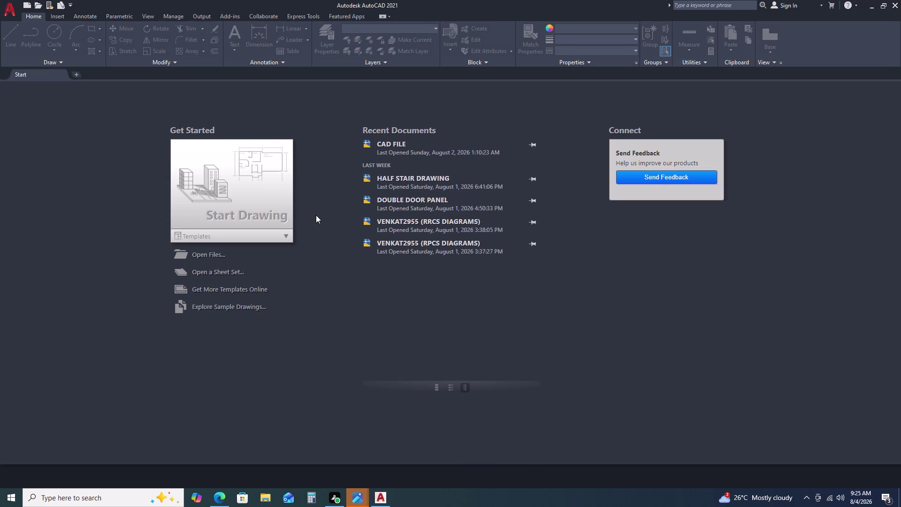
Open a new blank Drawing1 from Start Drawing on the Start tab.
double_click(186, 154)
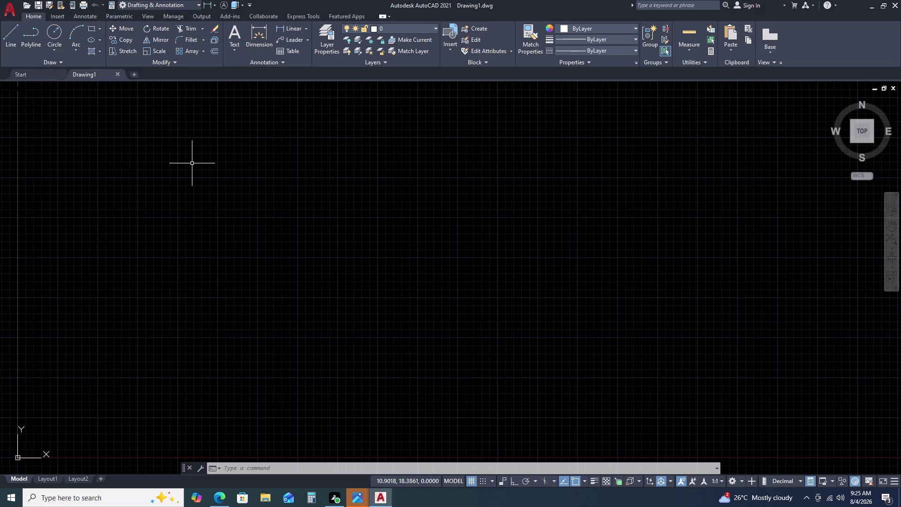
scroll(down, 3)
middle_drag(330, 154, 169, 258)
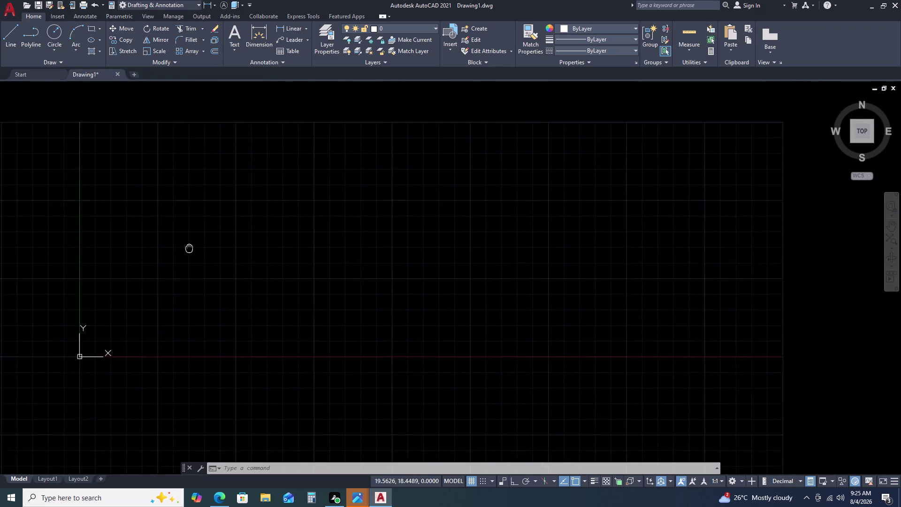
middle_drag(170, 257, 164, 260)
middle_drag(320, 198, 274, 231)
middle_click(269, 247)
scroll(down, 3)
middle_drag(258, 222, 263, 257)
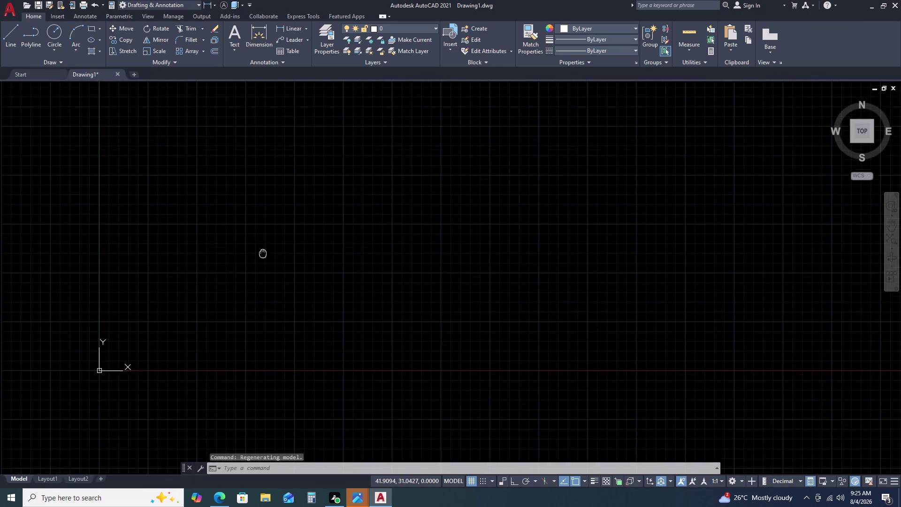
middle_drag(263, 258, 226, 292)
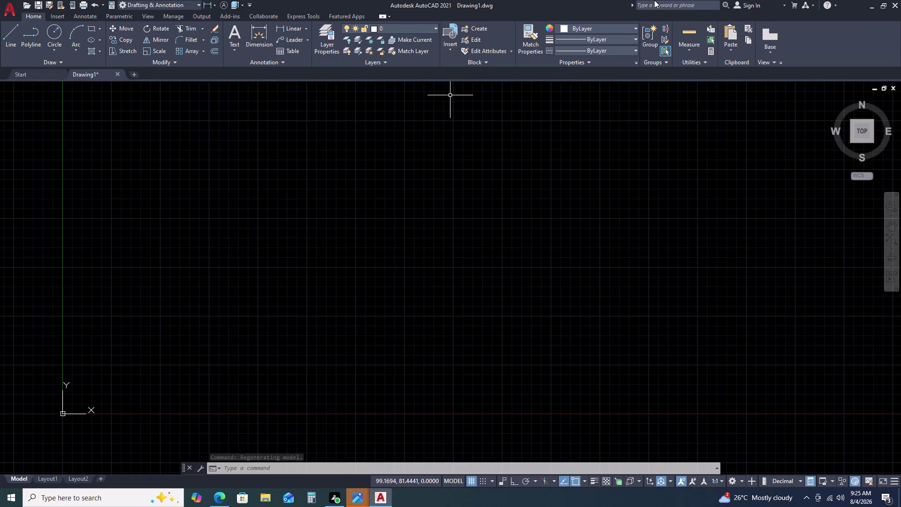
key(u)
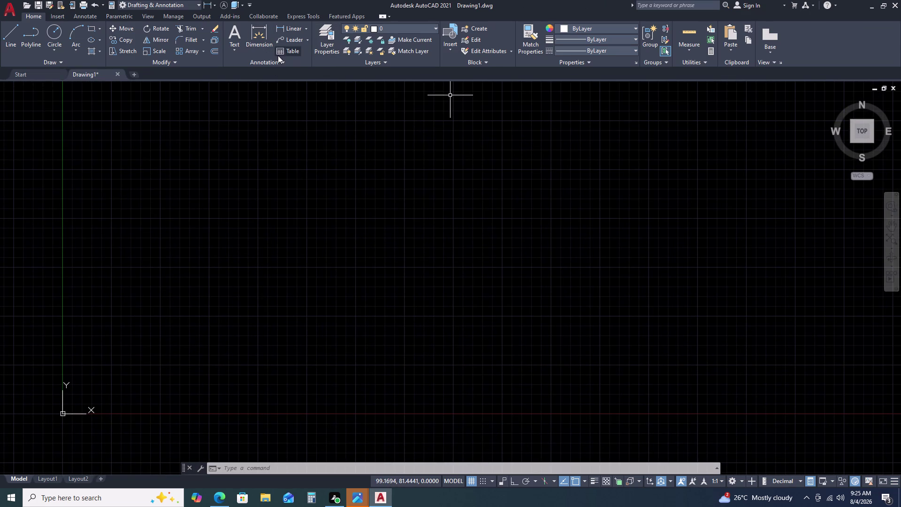
text(N)
key(space)
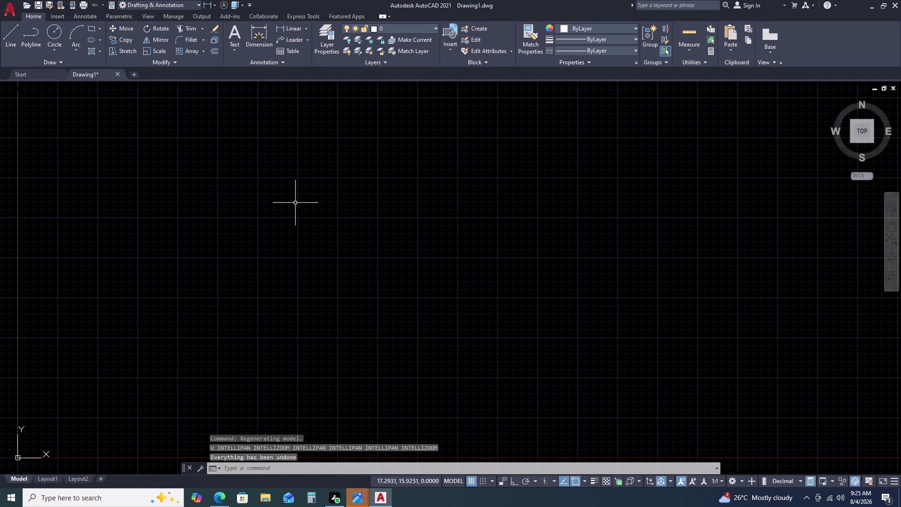
key(u)
key(n)
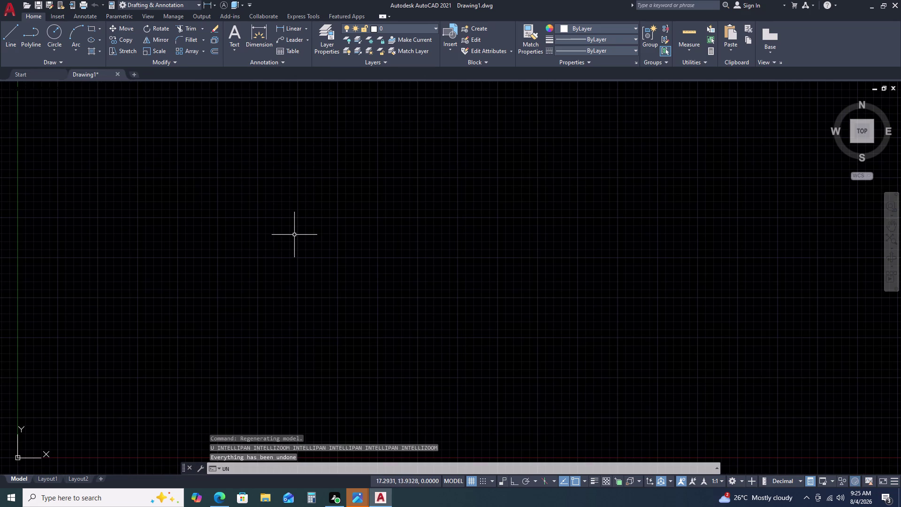
key(space)
click(415, 185)
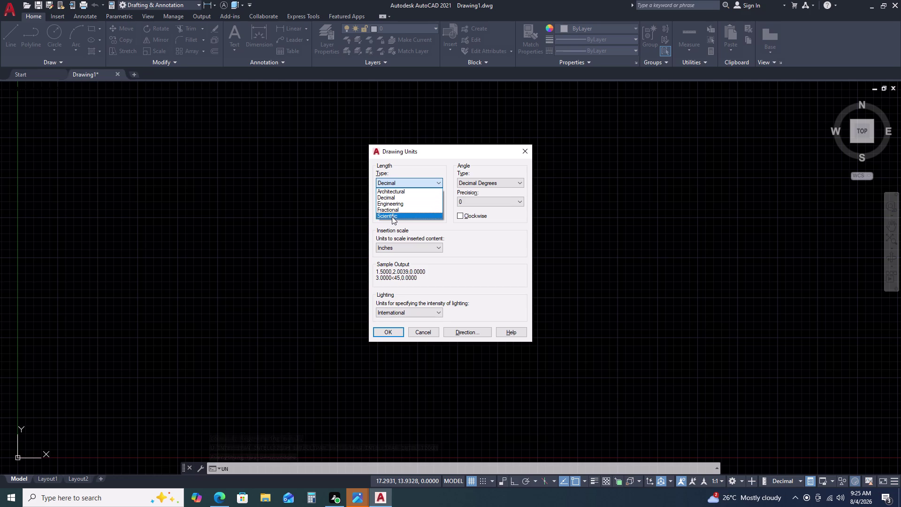
Set Length Type to Architectural, keep 0'-0 1/16" precision, and apply the units.
click(409, 193)
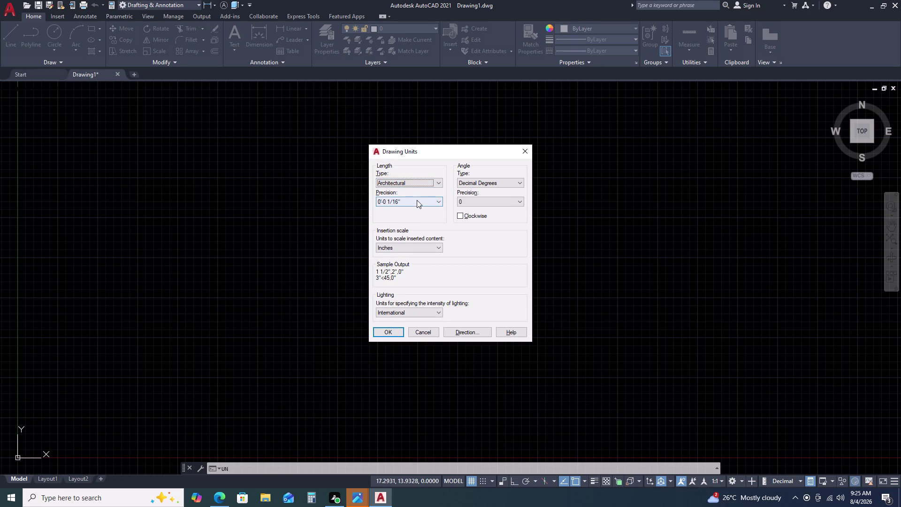
click(422, 202)
click(416, 214)
click(391, 331)
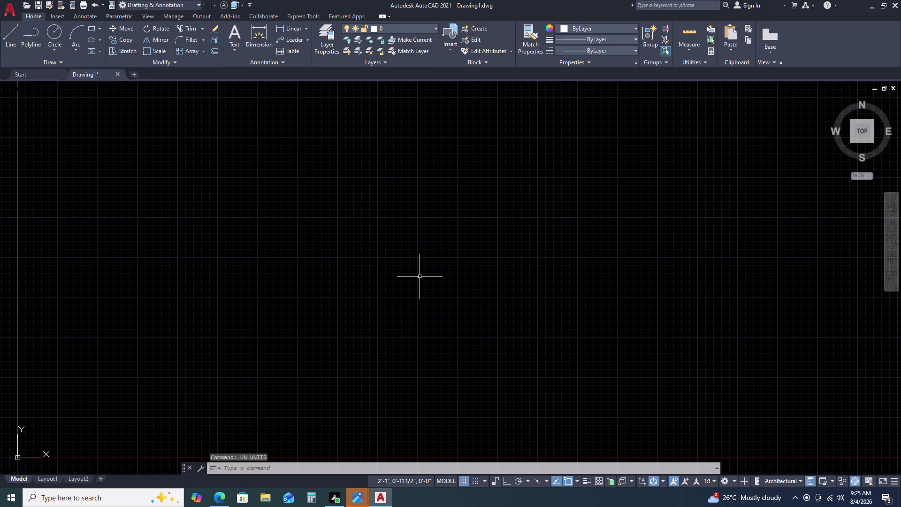
Edit the Standard dimension style and set its Primary Units format to Architectural.
text(D)
key(space)
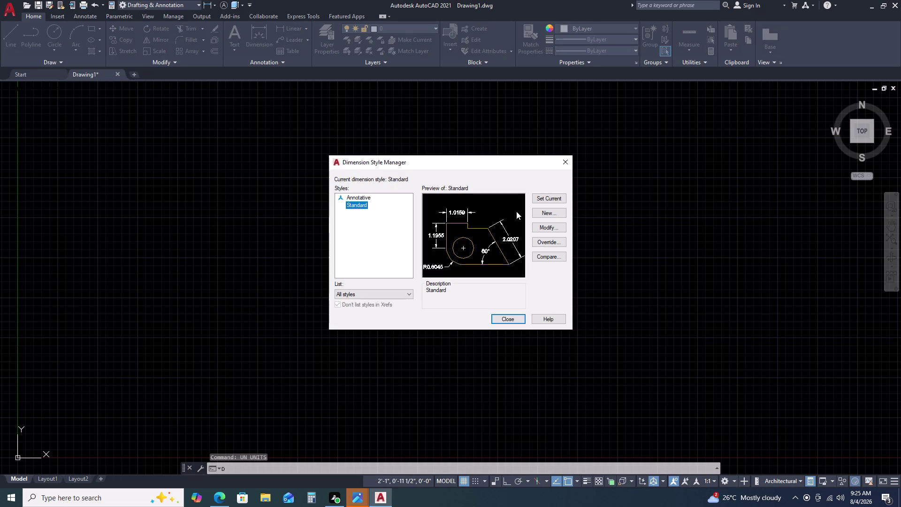
click(563, 226)
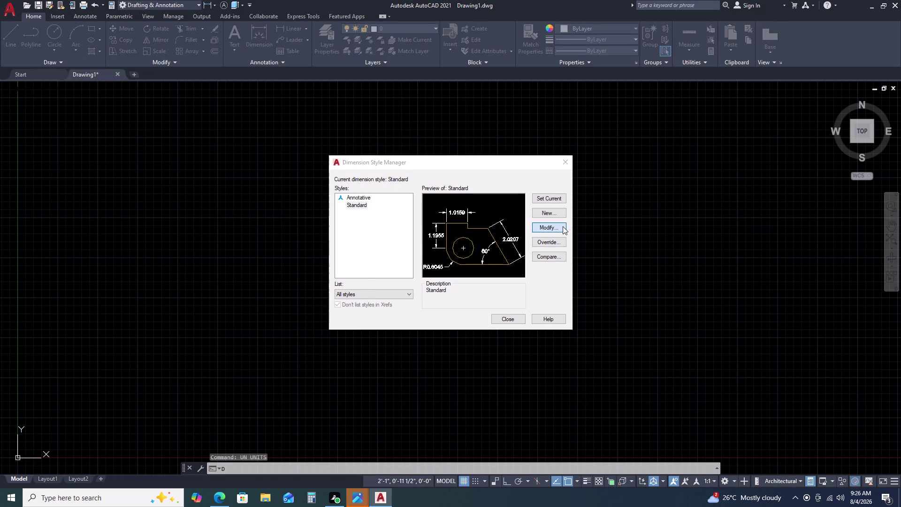
click(227, 140)
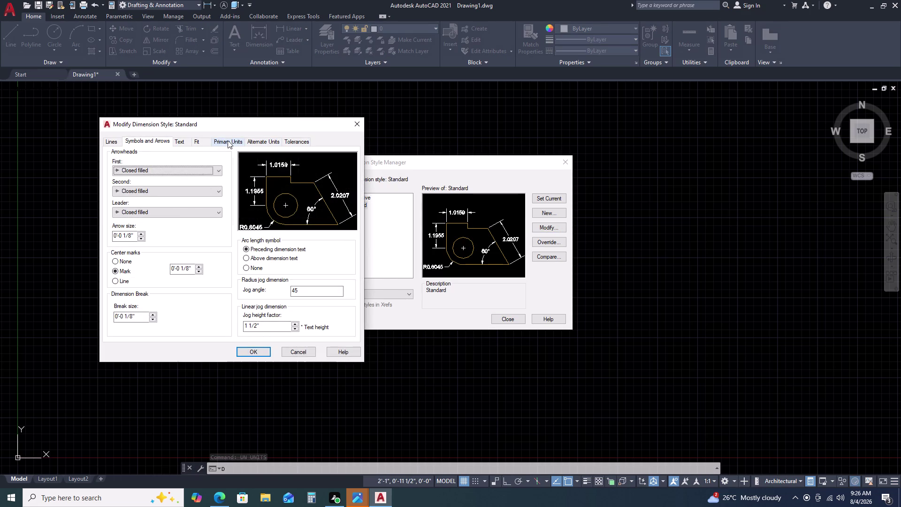
triple_click(201, 167)
click(202, 166)
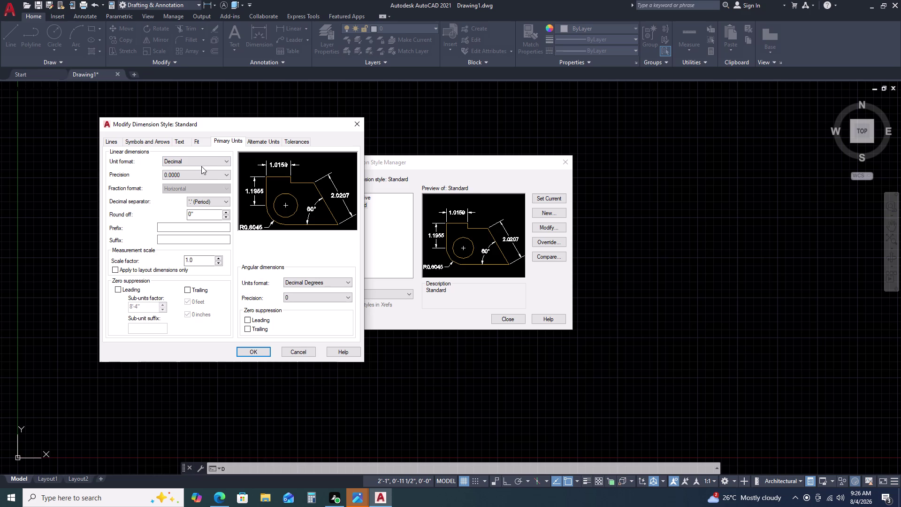
click(204, 161)
click(191, 185)
right_click(191, 185)
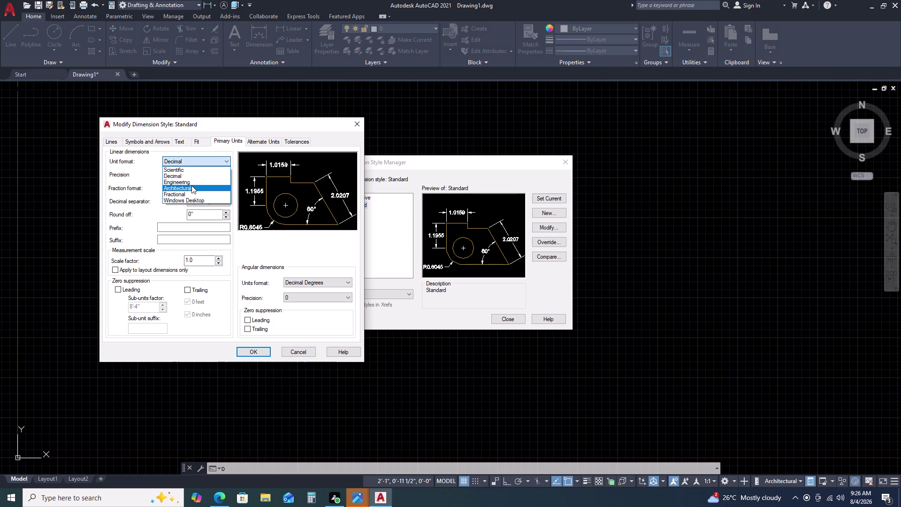
click(191, 185)
Set the Standard style's dimension precision to 1/2 inch and save the style.
click(196, 173)
click(199, 175)
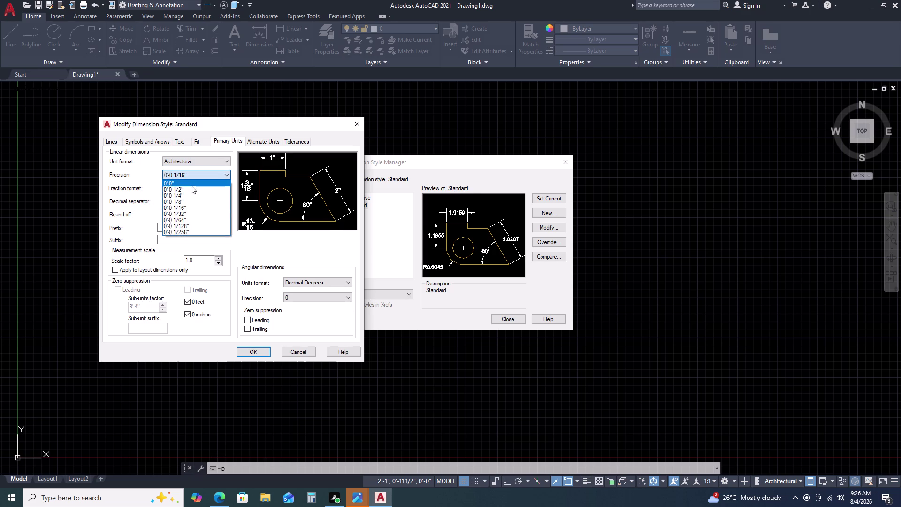
click(191, 186)
click(202, 173)
click(195, 190)
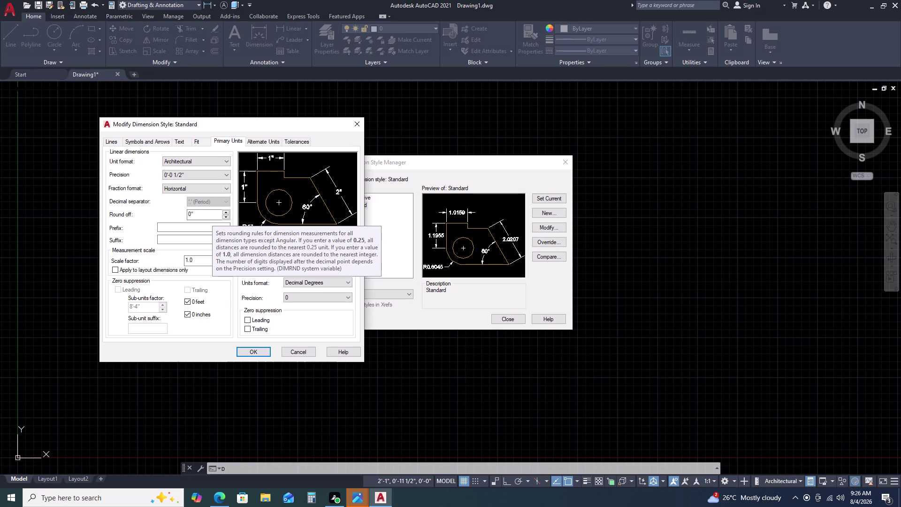
double_click(248, 345)
click(248, 348)
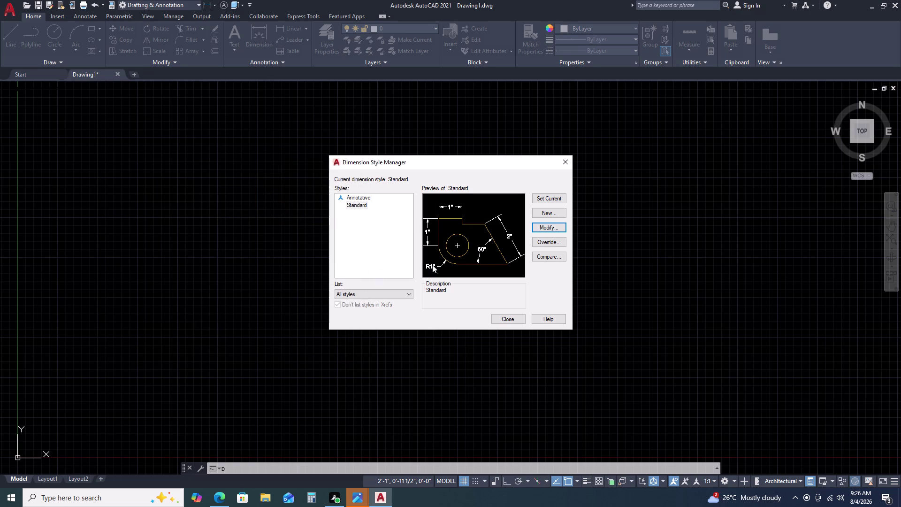
Close the dimension style manager, reopen it with D to check, and close it again.
click(553, 199)
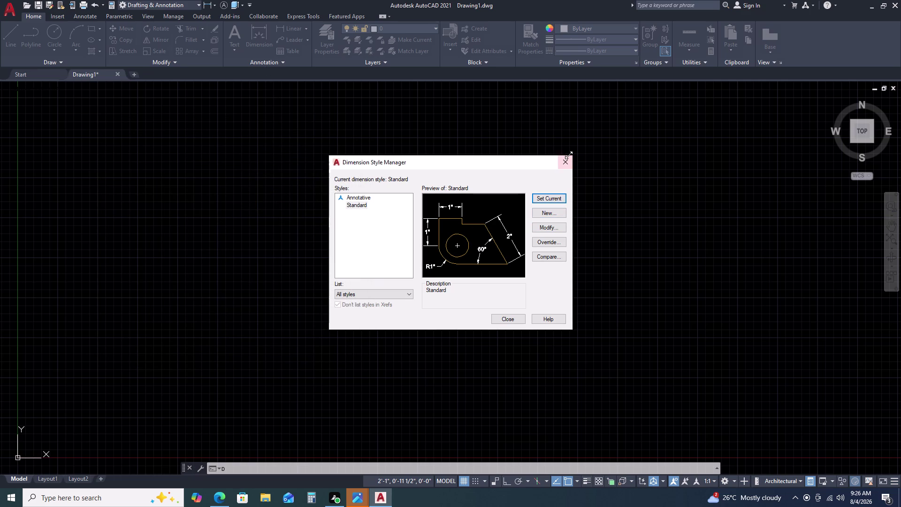
double_click(567, 155)
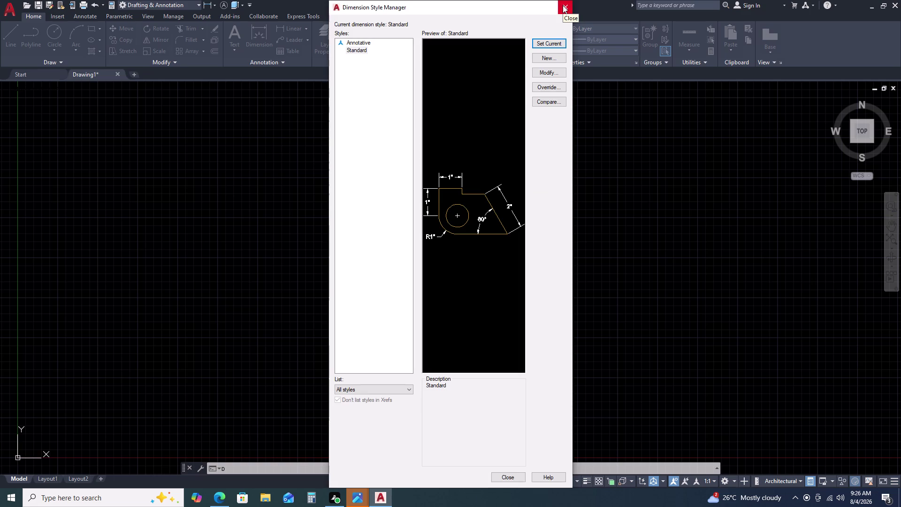
click(563, 6)
key(d)
key(space)
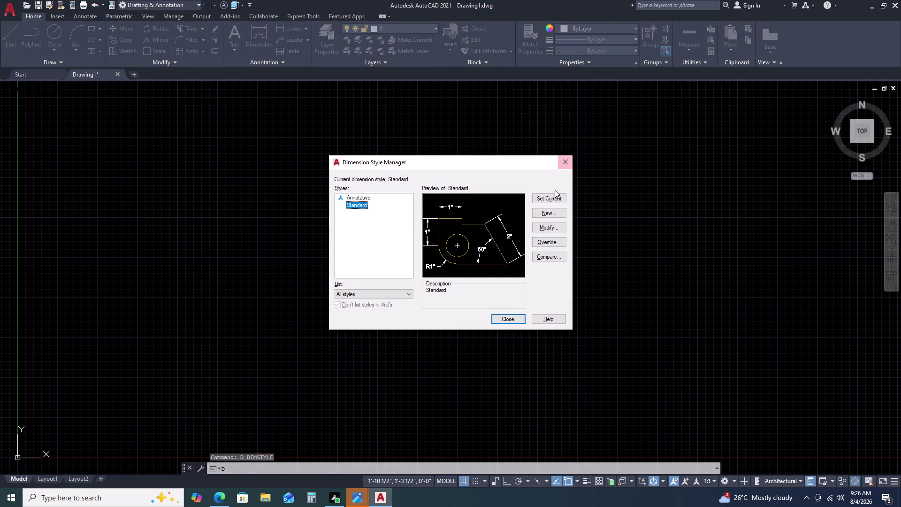
click(552, 198)
click(569, 161)
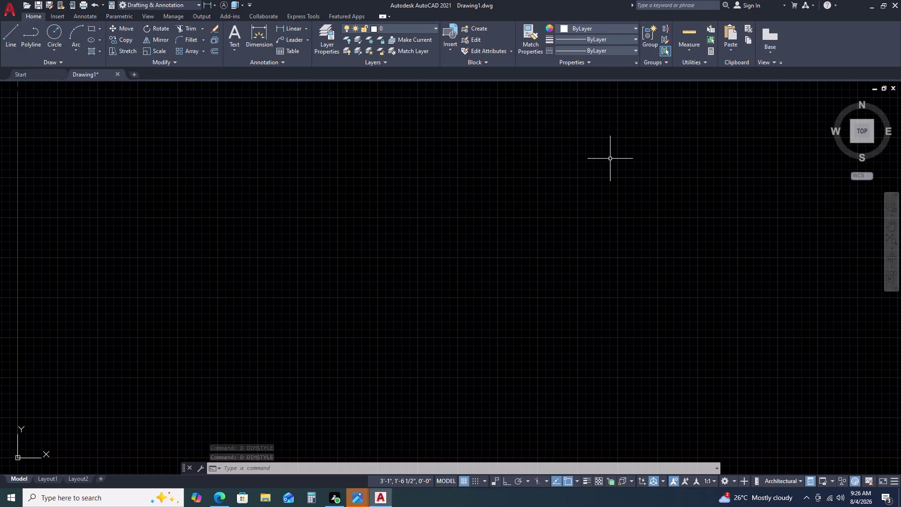
Place a horizontal construction line with XL.
key(x)
key(l)
key(space)
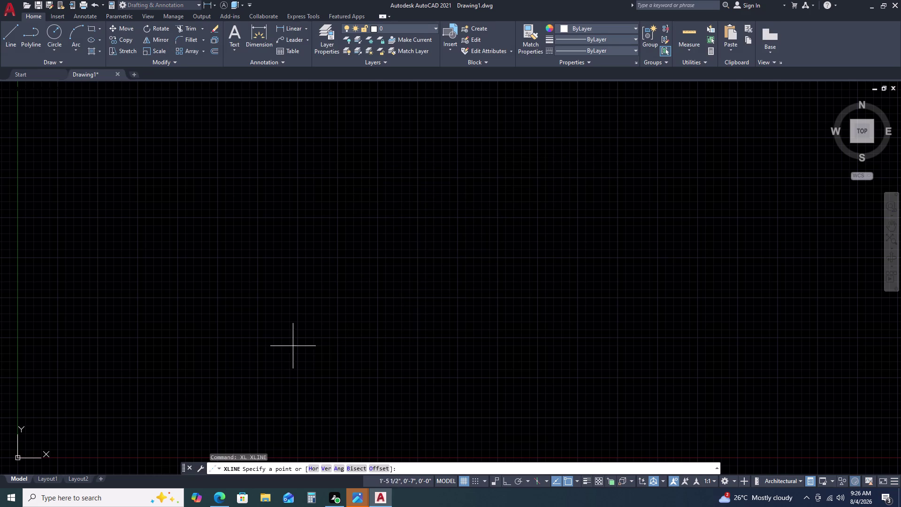
text(H)
key(space)
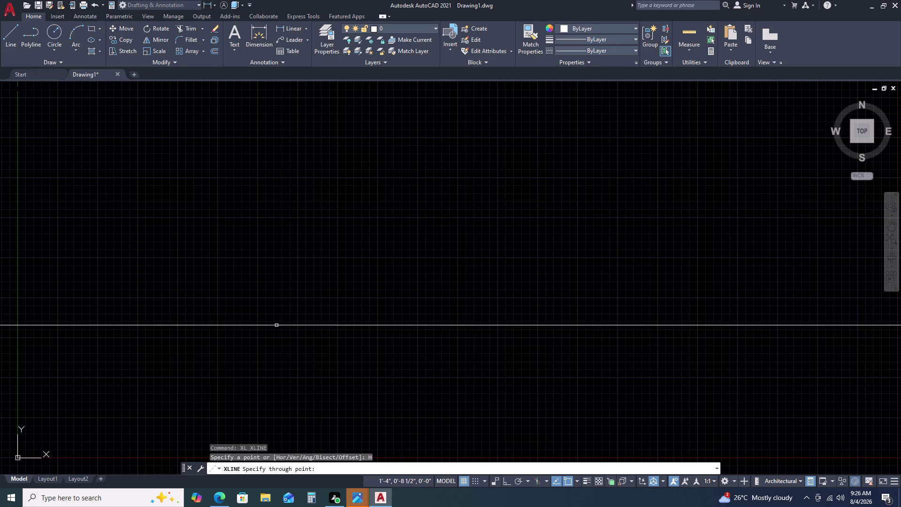
click(277, 313)
key(Escape)
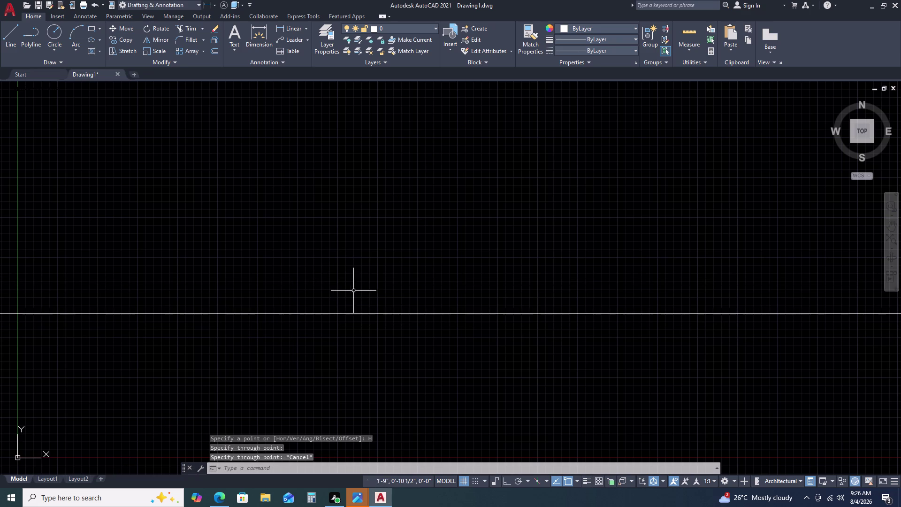
Place a vertical construction line crossing the horizontal one.
key(x)
text(L)
key(space)
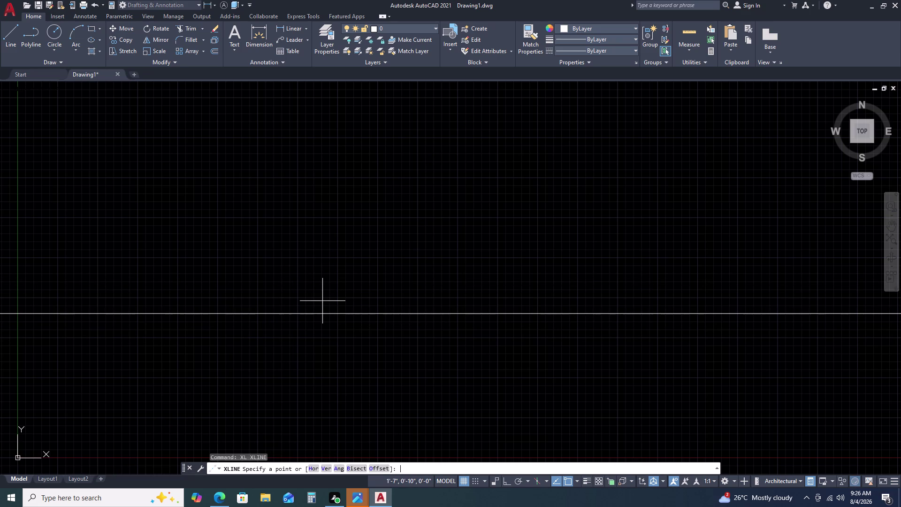
text(V)
key(space)
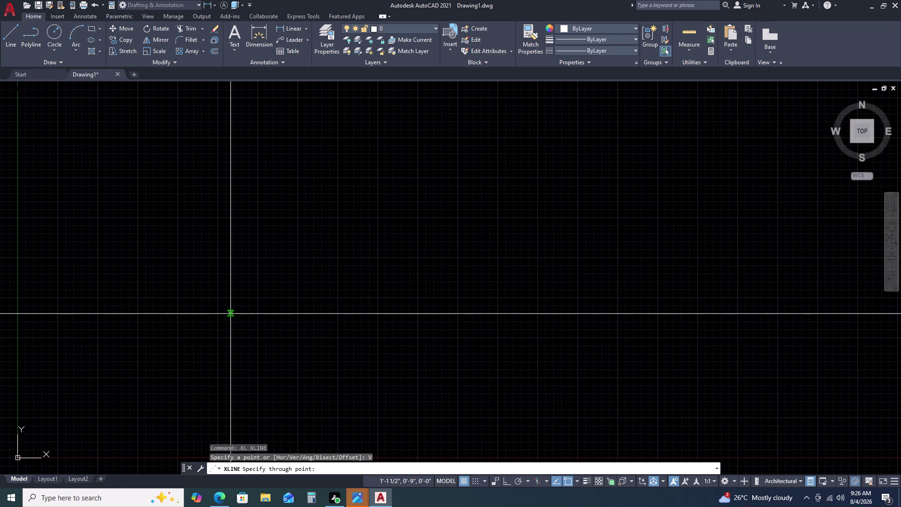
click(231, 312)
key(Escape)
Select the vertical construction line and show its properties.
click(204, 262)
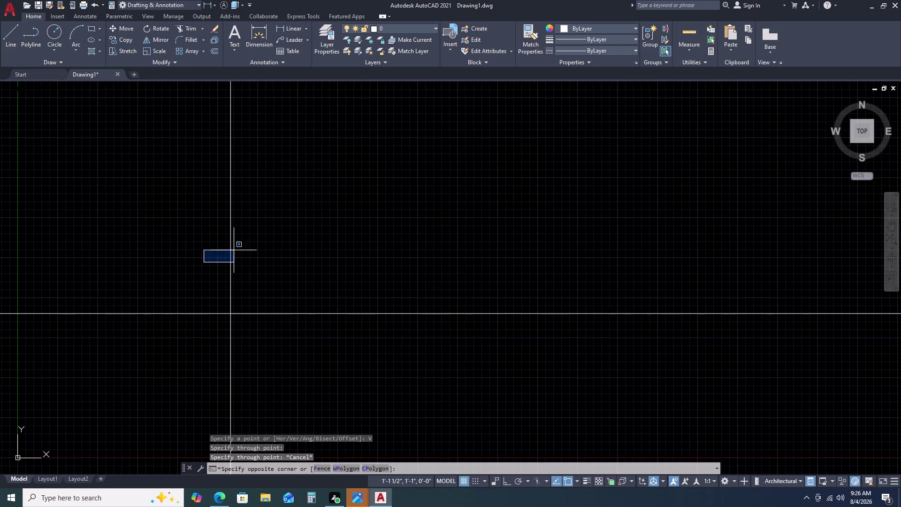
click(239, 239)
click(247, 235)
double_click(231, 246)
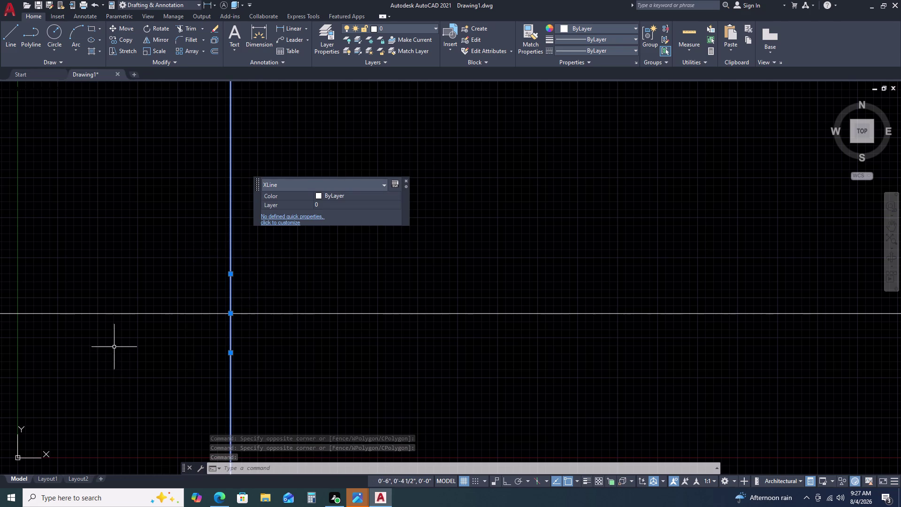
key(o)
key(space)
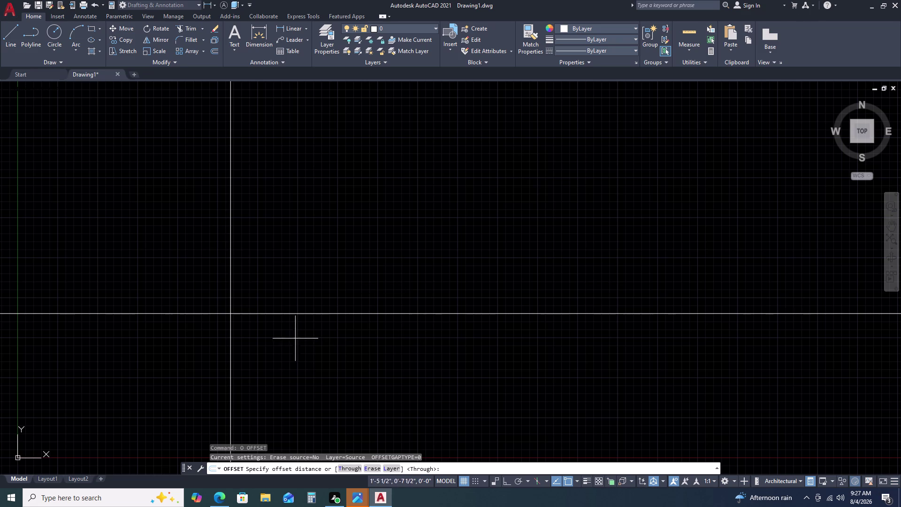
middle_click(249, 345)
middle_drag(248, 340, 260, 324)
middle_drag(276, 309, 285, 301)
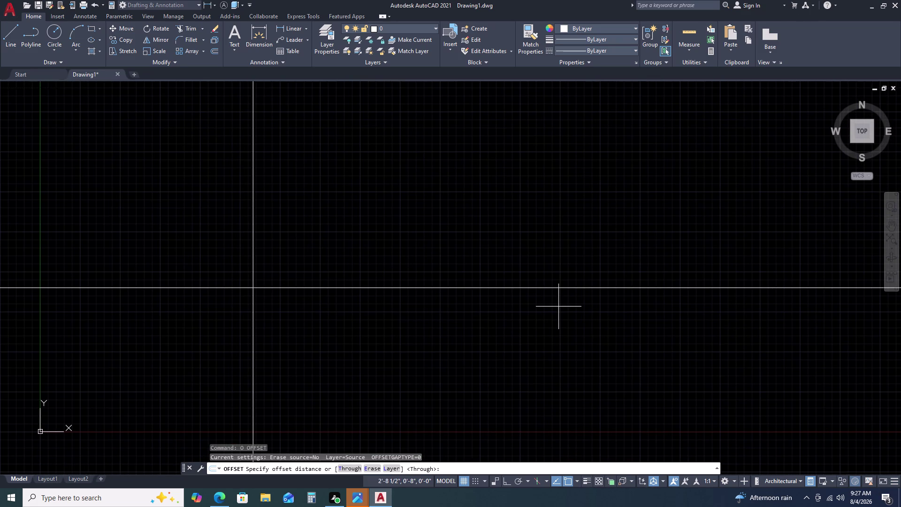
key(9)
key(2)
key(apostrophe)
key(8)
key(1)
text(.5)
key(space)
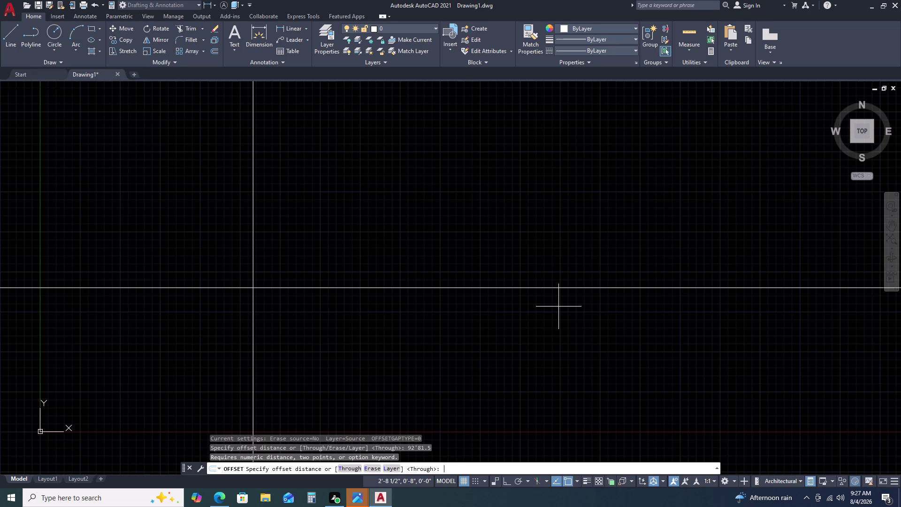
scroll(down, 3)
scroll(down, 3)
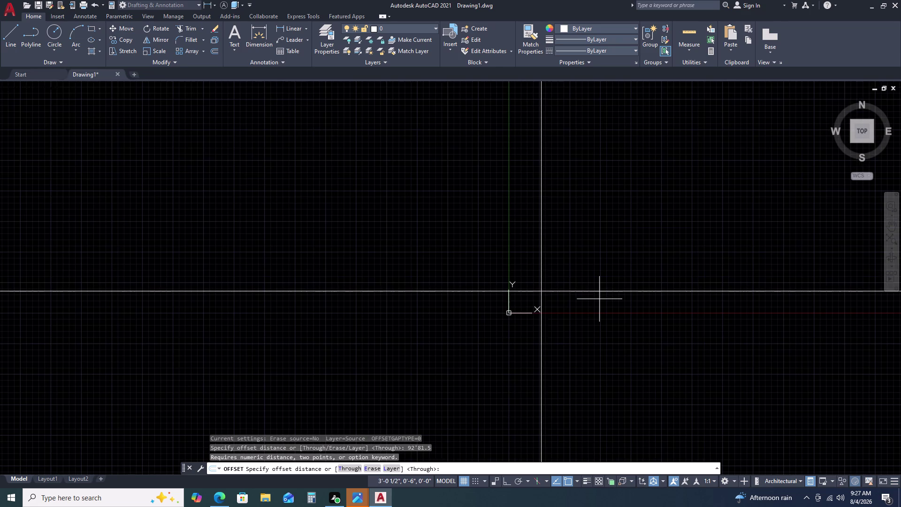
click(599, 299)
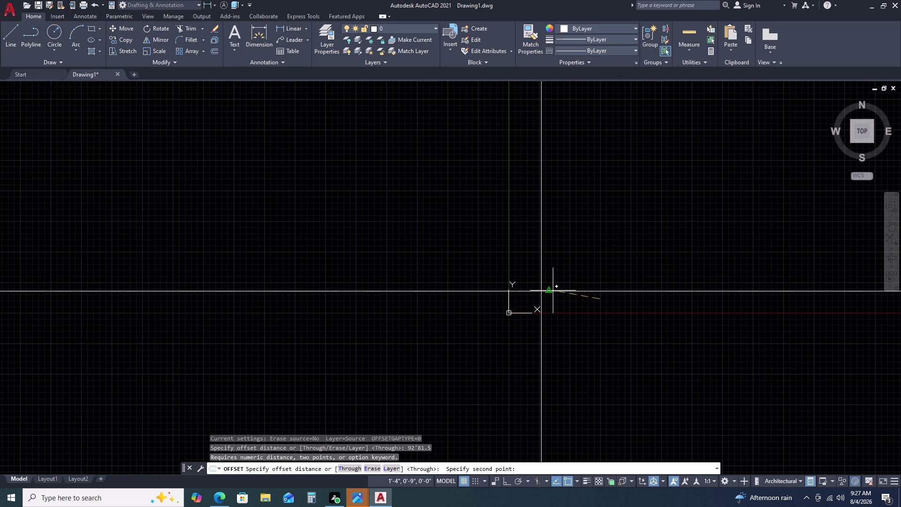
key(Escape)
scroll(up, 3)
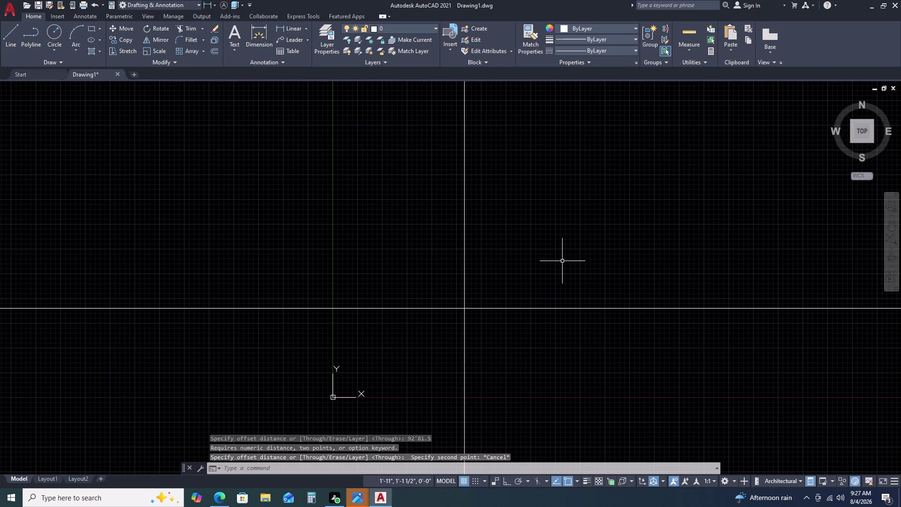
click(538, 240)
click(454, 269)
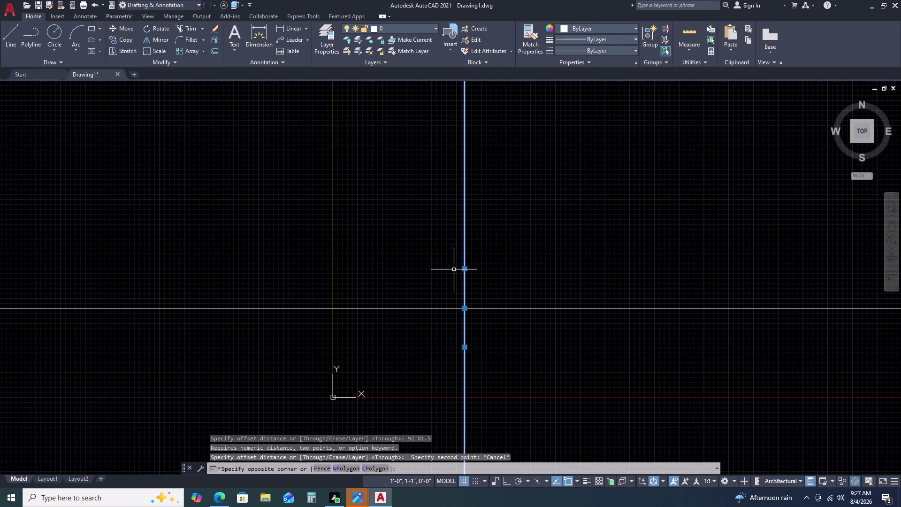
text(O)
key(space)
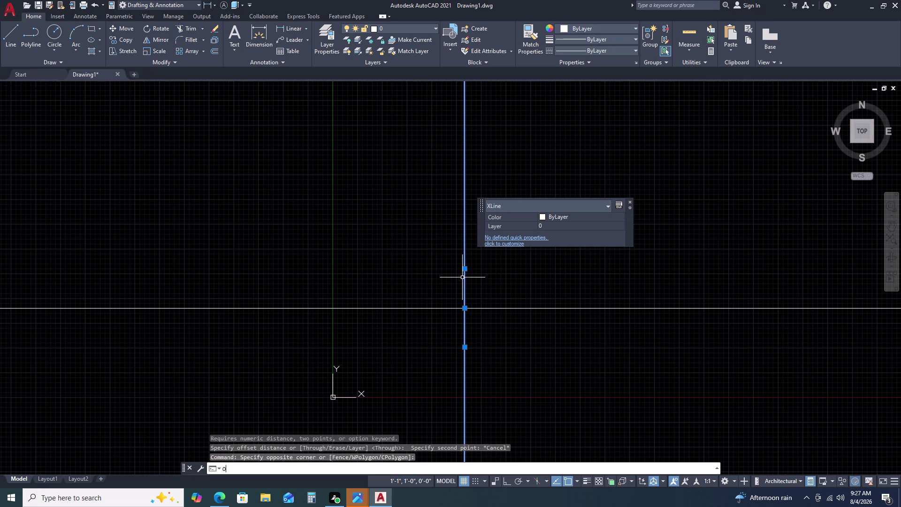
text(9)
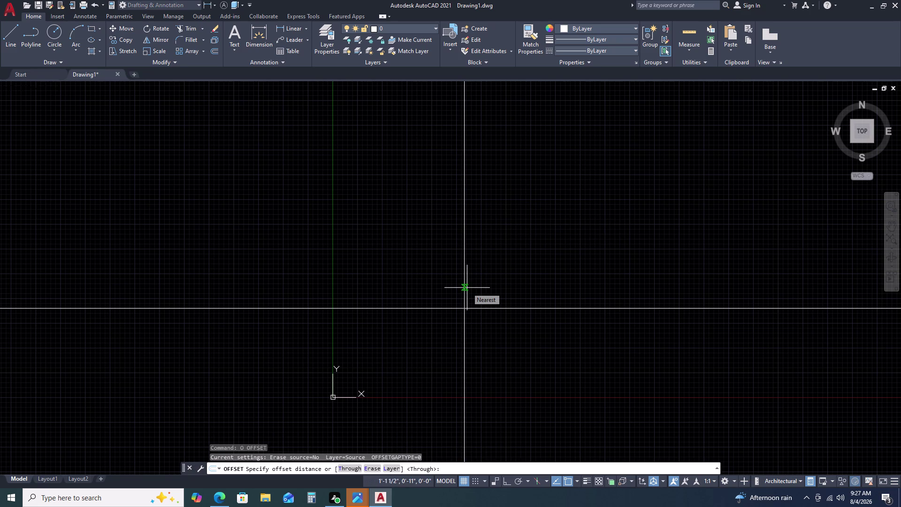
text(2)
key(apostrophe)
text(81)
key(period)
key(5)
key(Return)
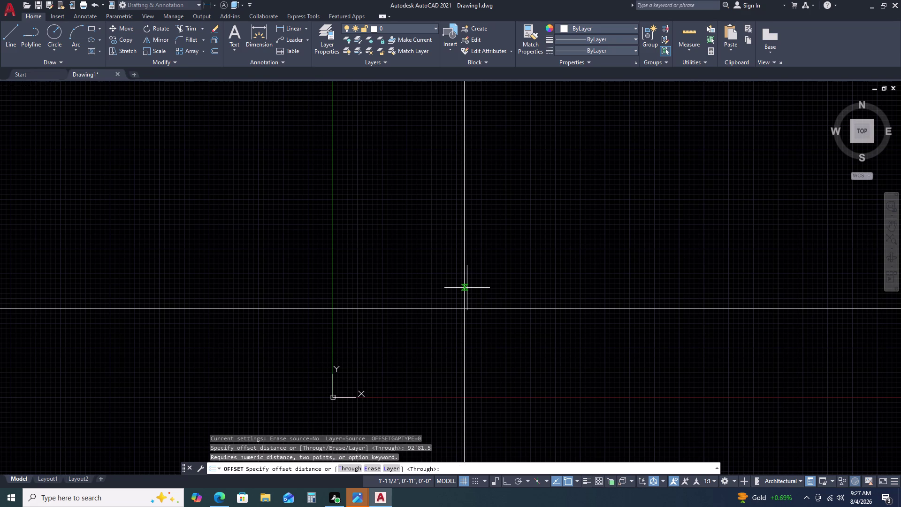
scroll(down, 3)
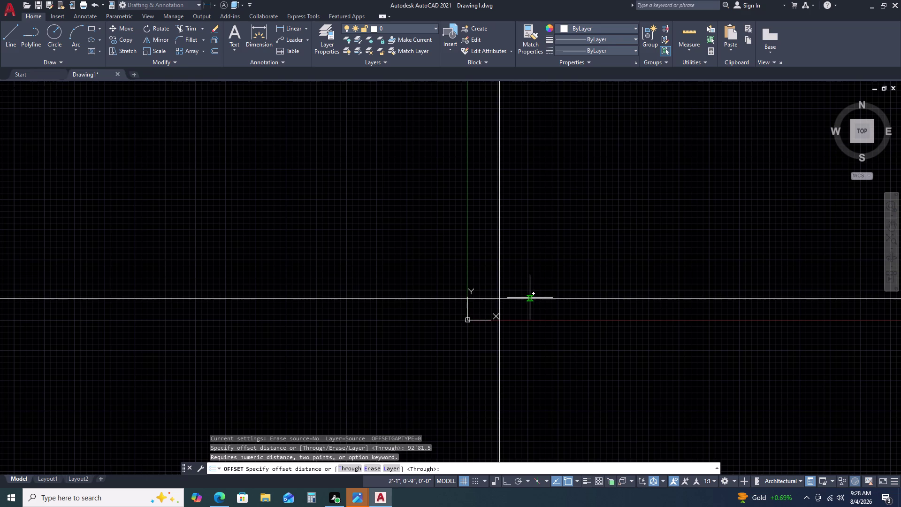
scroll(down, 3)
key(Return)
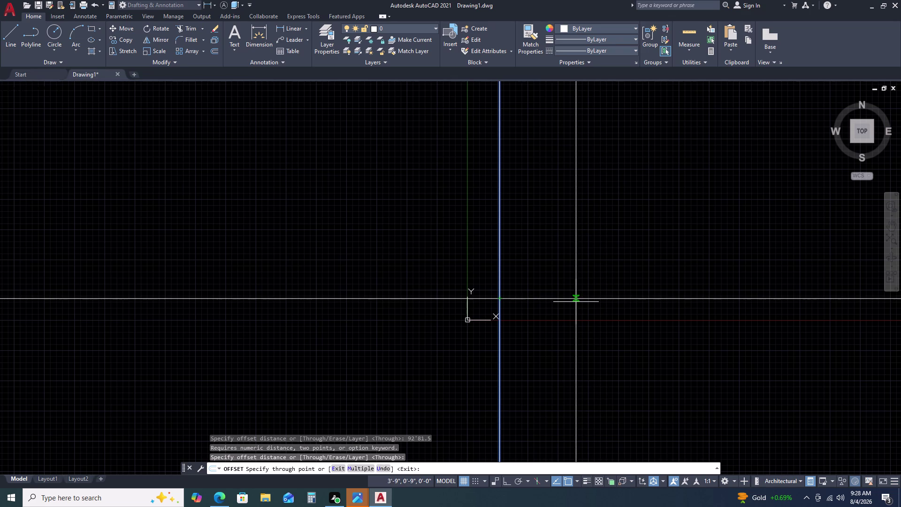
text(9)
text(2)
key(period)
key(BackSpace)
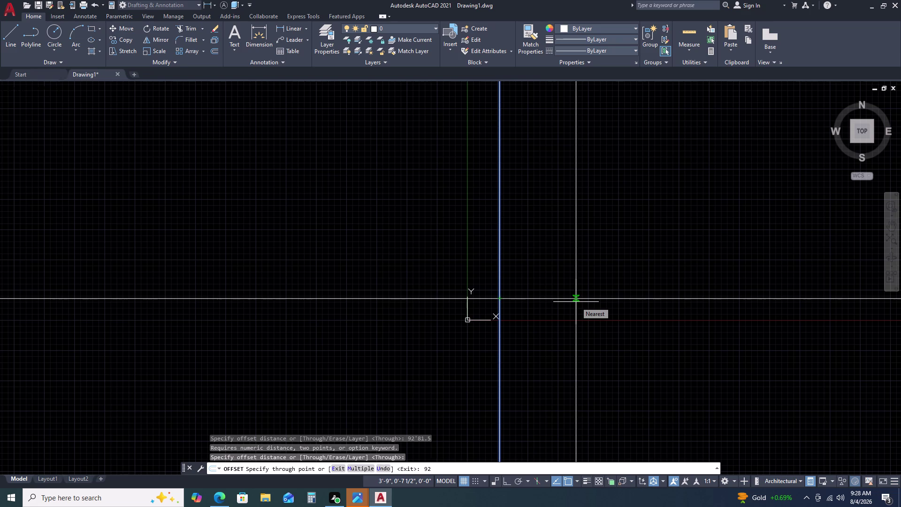
key(apostrophe)
text(81)
key(period)
key(5)
key(Return)
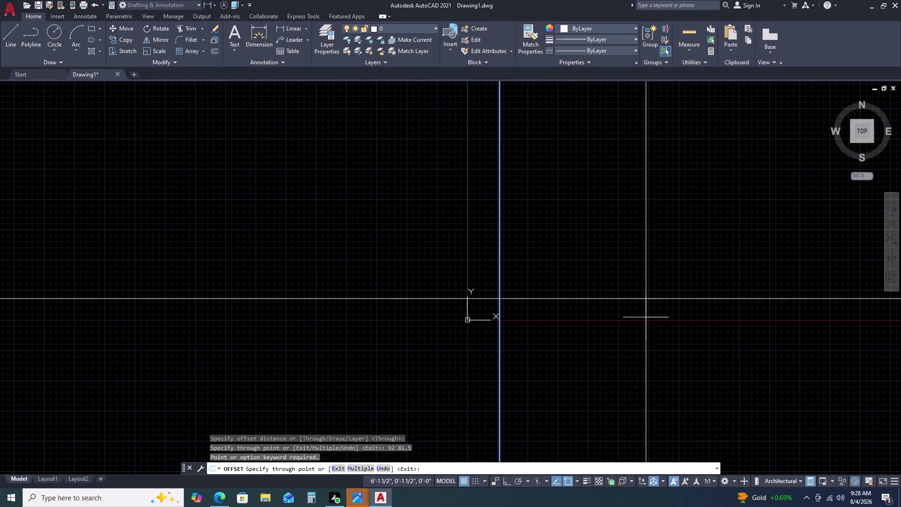
scroll(down, 3)
scroll(down, 3)
key(Escape)
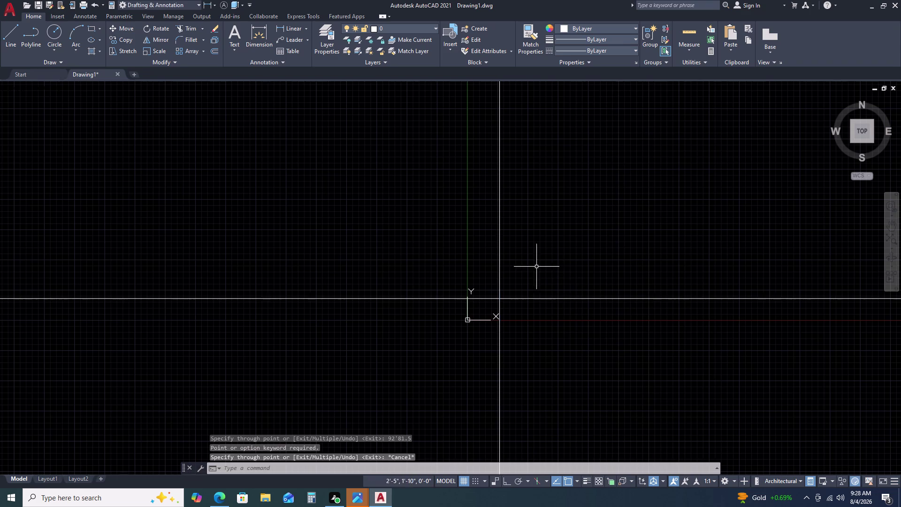
scroll(up, 3)
scroll(up, 3)
scroll(up, 3)
scroll(down, 3)
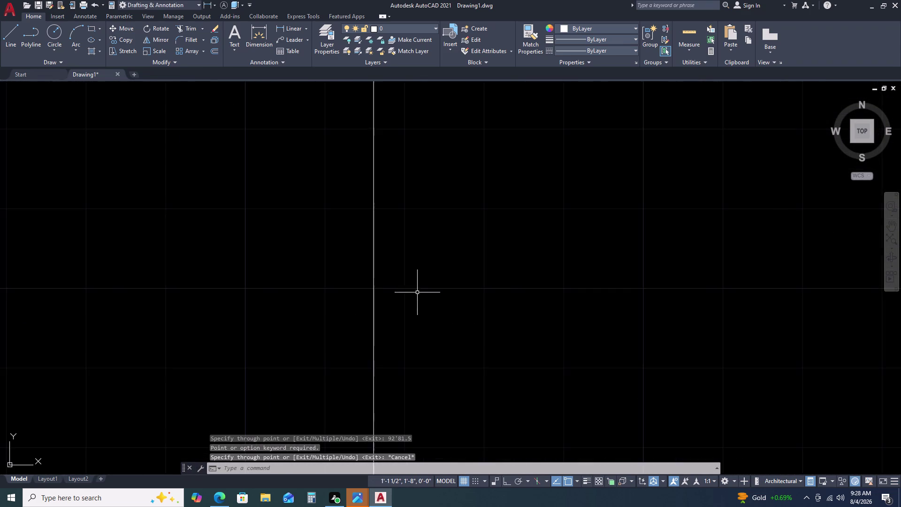
scroll(down, 3)
scroll(down, 3)
Zoom and pan around the drawing to locate the construction lines.
scroll(up, 3)
scroll(down, 3)
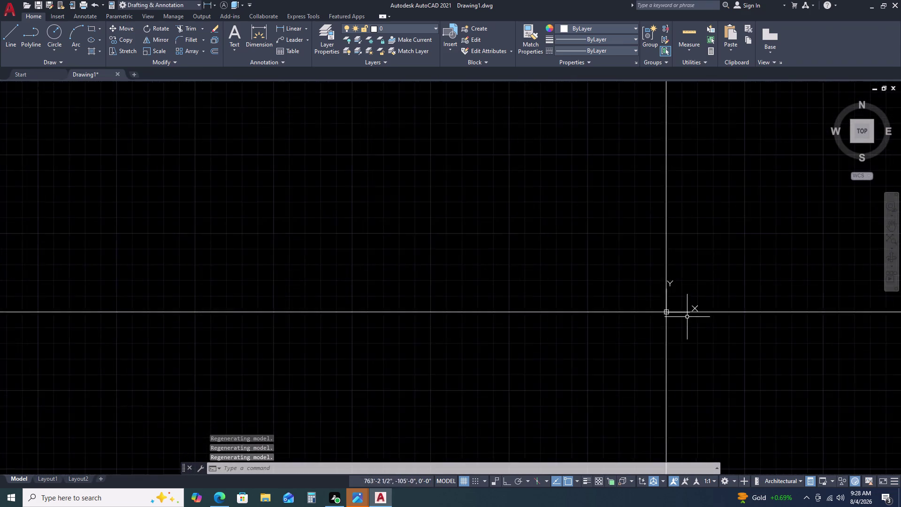
scroll(up, 3)
scroll(down, 3)
scroll(up, 3)
scroll(down, 3)
scroll(up, 3)
scroll(down, 3)
scroll(up, 3)
scroll(down, 3)
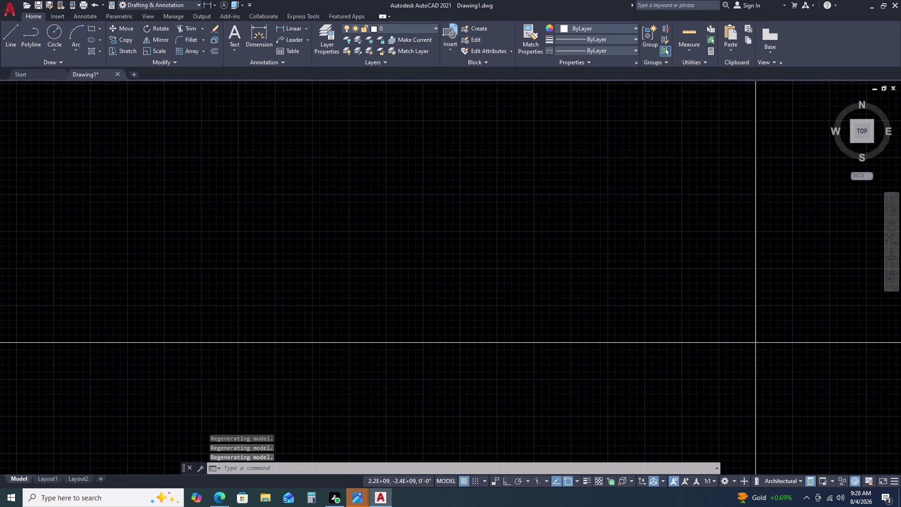
scroll(down, 3)
scroll(up, 3)
scroll(down, 3)
scroll(up, 3)
scroll(down, 3)
scroll(up, 3)
scroll(down, 3)
scroll(up, 3)
scroll(down, 3)
scroll(up, 3)
scroll(up, 3)
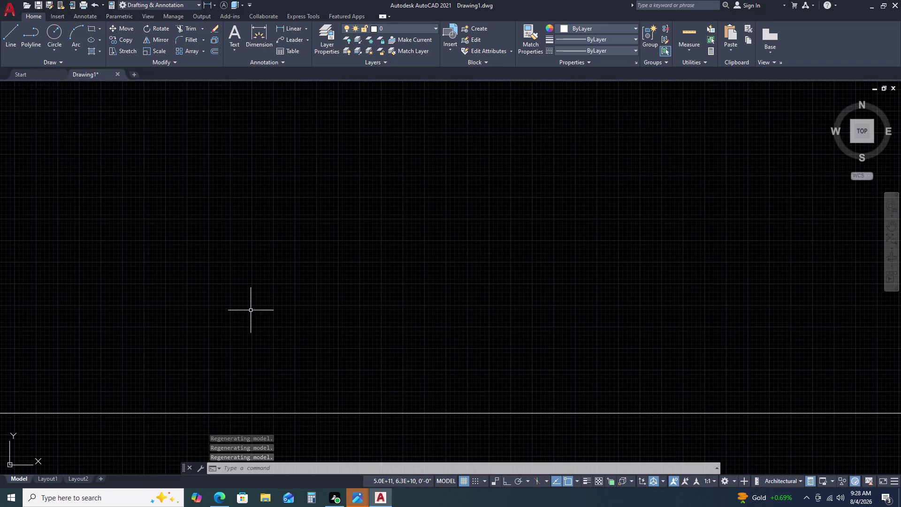
scroll(down, 3)
middle_drag(189, 288, 326, 241)
middle_drag(326, 241, 325, 247)
scroll(up, 3)
scroll(up, 3)
scroll(up, 3)
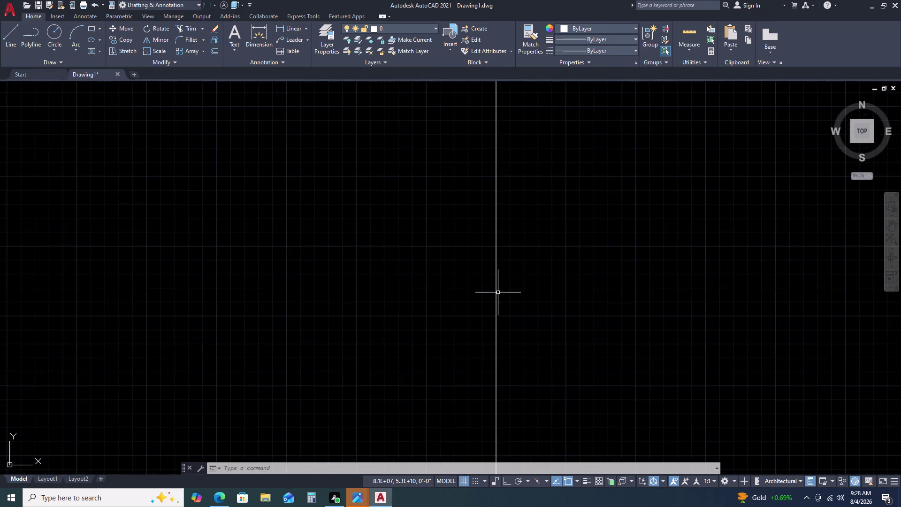
scroll(up, 3)
scroll(up, 3)
scroll(down, 3)
scroll(up, 3)
click(489, 276)
scroll(up, 3)
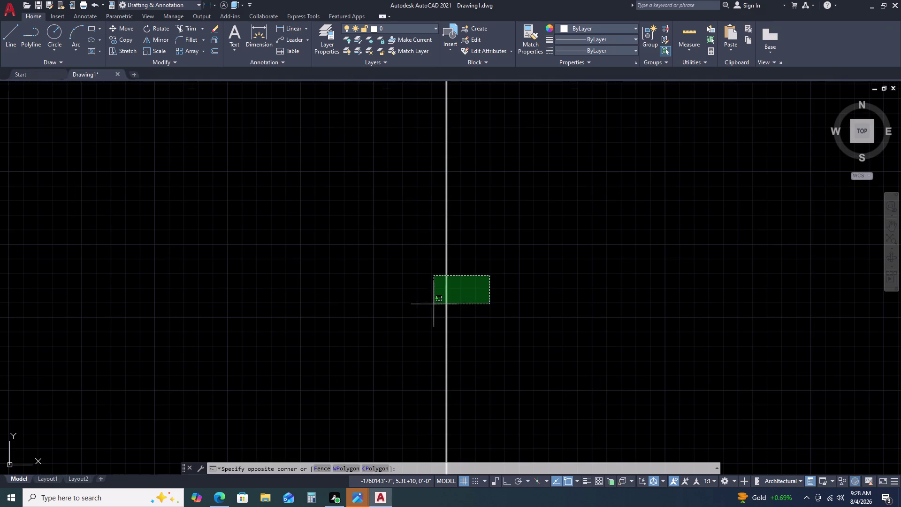
scroll(up, 3)
key(Escape)
Erase the vertical construction line.
scroll(up, 3)
scroll(up, 3)
scroll(up, 3)
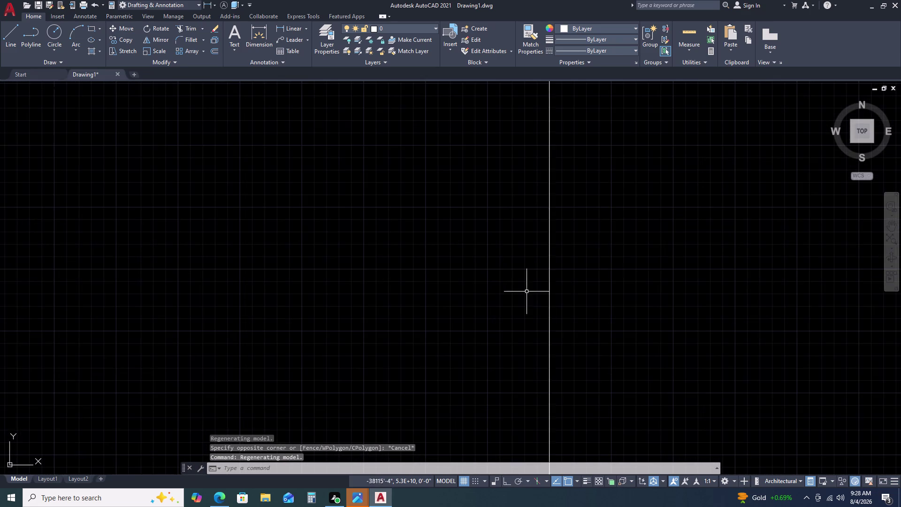
scroll(up, 3)
scroll(up, 3)
scroll(up, 3)
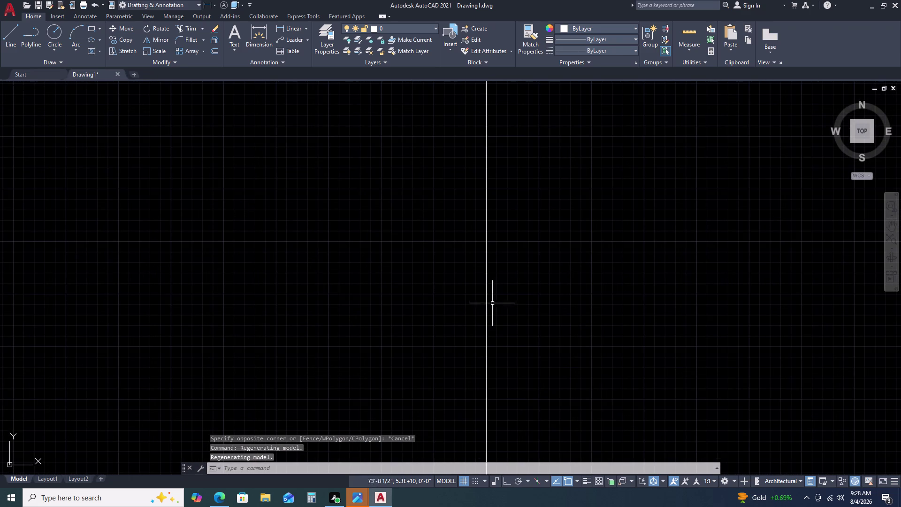
scroll(up, 3)
scroll(up, 3)
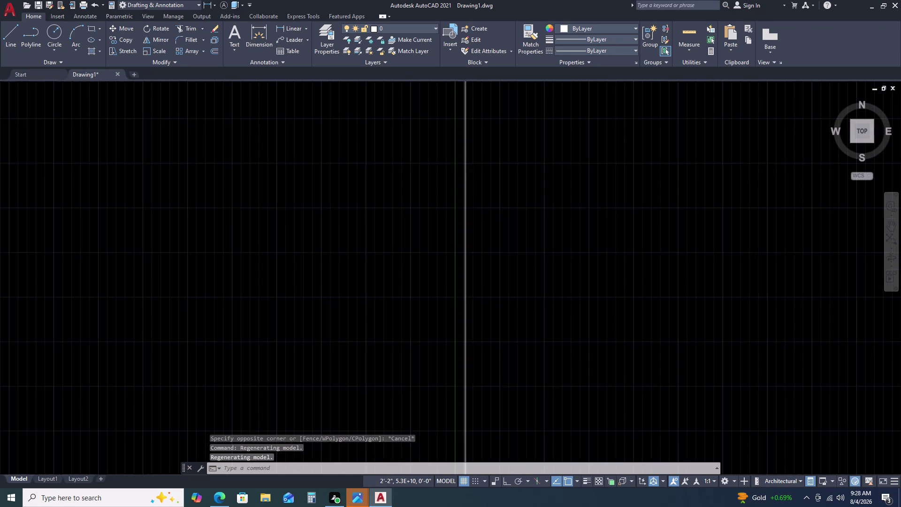
scroll(up, 3)
scroll(up, 3)
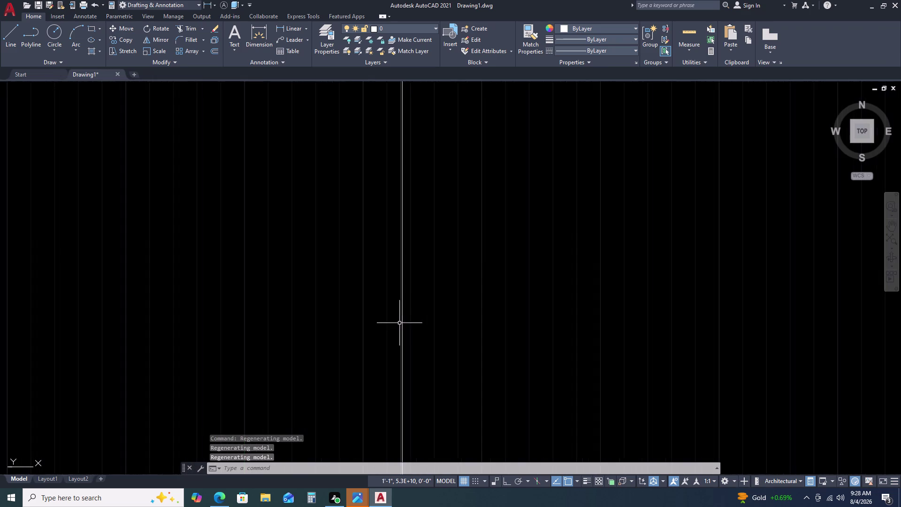
scroll(up, 3)
scroll(down, 3)
scroll(up, 3)
scroll(down, 3)
scroll(up, 3)
scroll(up, 3)
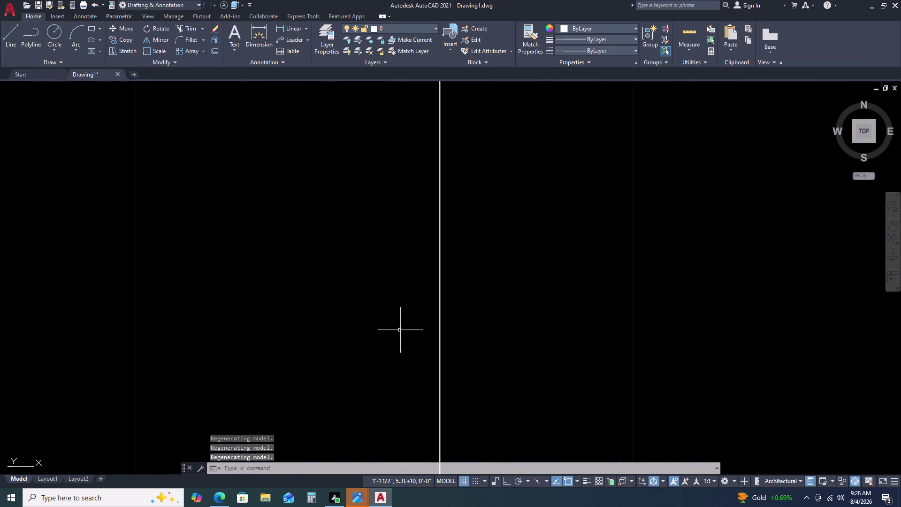
scroll(up, 3)
scroll(up, 3)
scroll(up, 3)
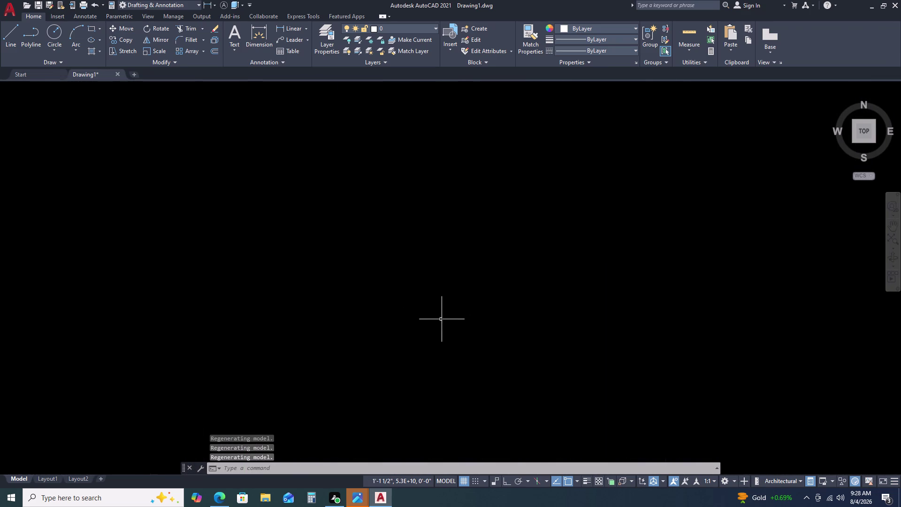
scroll(up, 3)
drag(451, 314, 446, 319)
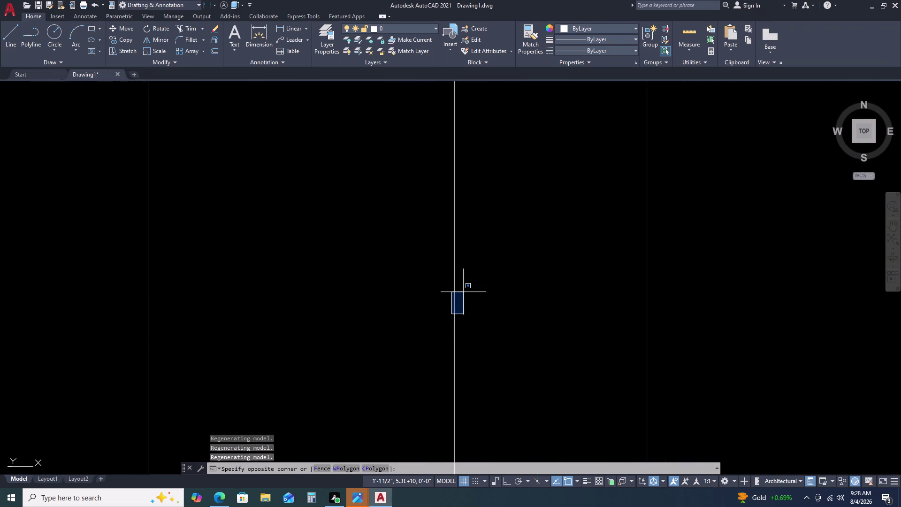
double_click(463, 275)
click(485, 253)
click(423, 305)
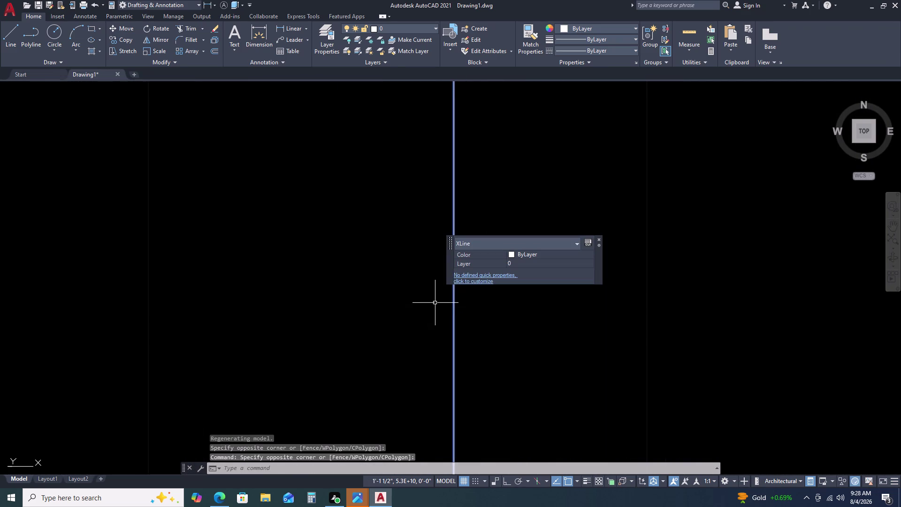
key(Delete)
Erase the horizontal construction line, leaving the drawing empty.
scroll(down, 3)
scroll(up, 3)
scroll(down, 3)
scroll(up, 3)
scroll(down, 3)
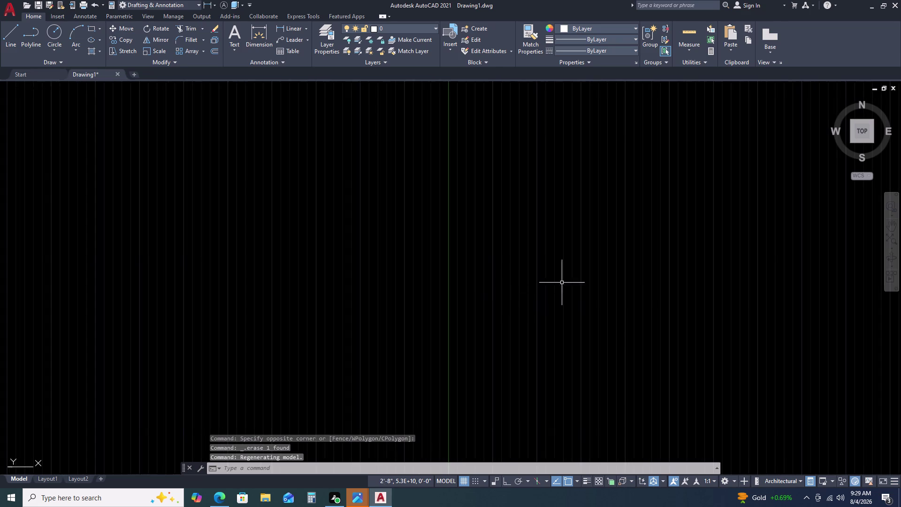
scroll(down, 3)
scroll(up, 3)
scroll(down, 3)
scroll(up, 3)
scroll(down, 3)
scroll(up, 3)
scroll(down, 3)
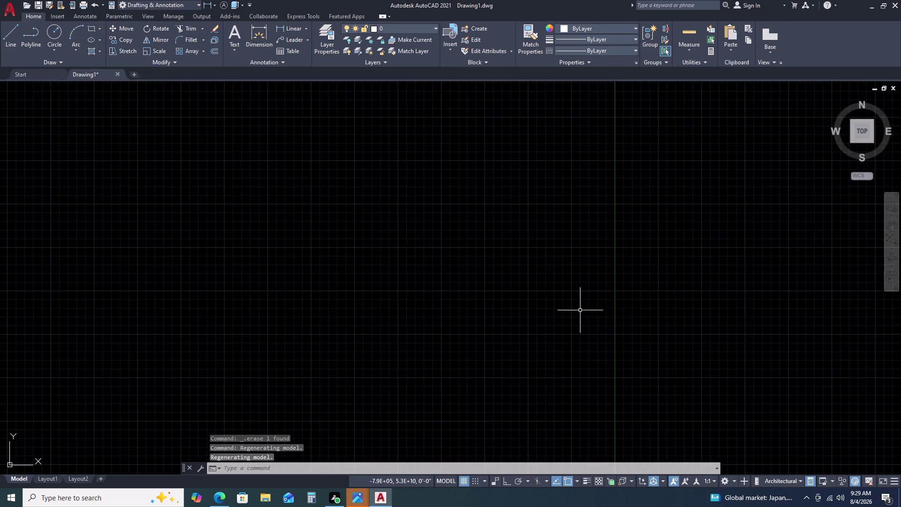
scroll(down, 3)
scroll(down, 3)
scroll(up, 3)
scroll(down, 3)
key(Escape)
scroll(down, 3)
scroll(up, 3)
scroll(down, 3)
key(Escape)
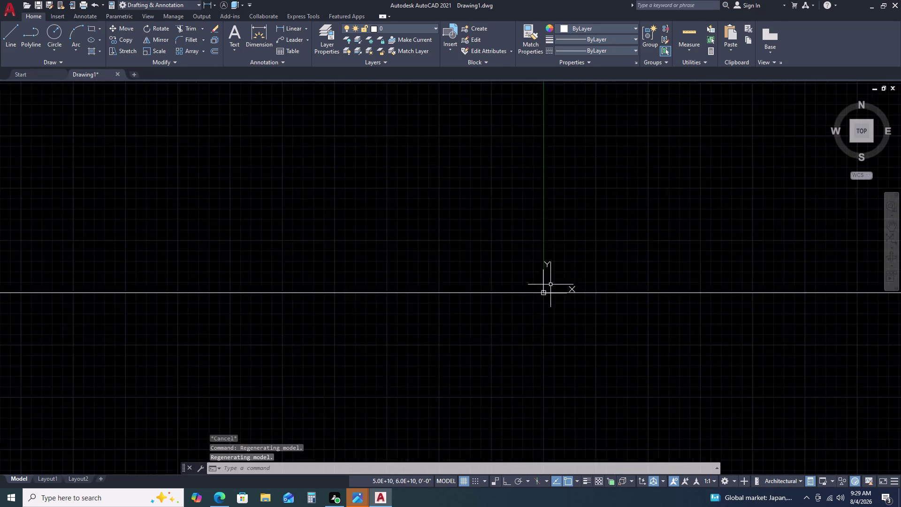
scroll(up, 3)
scroll(down, 3)
scroll(up, 3)
click(647, 278)
drag(602, 326, 608, 326)
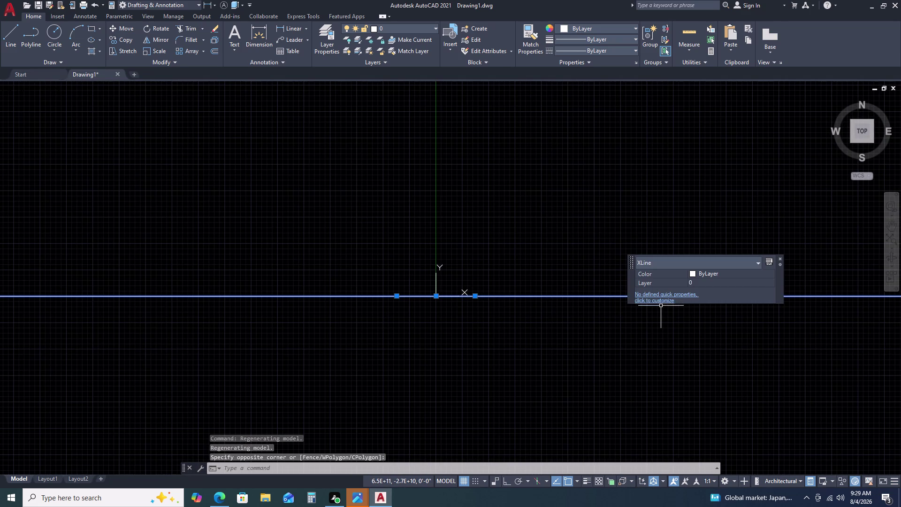
key(Delete)
scroll(up, 3)
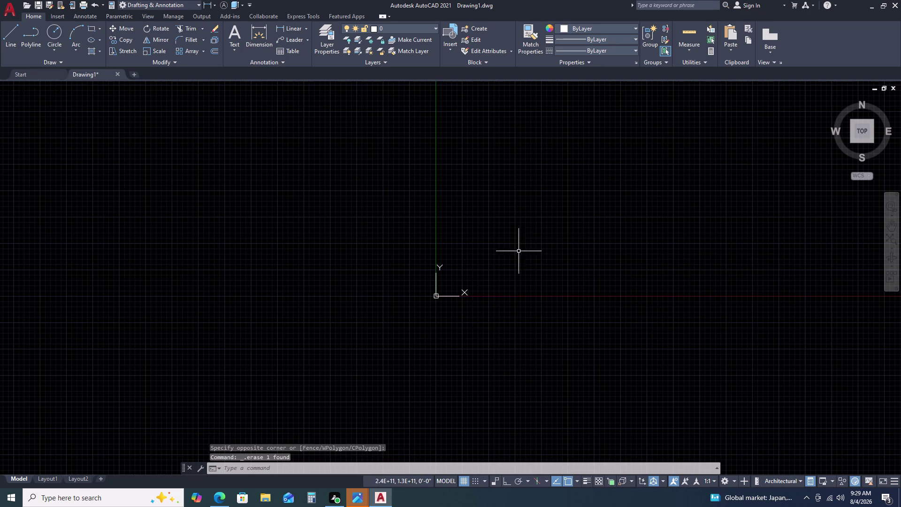
scroll(up, 3)
scroll(up, 3)
key(x)
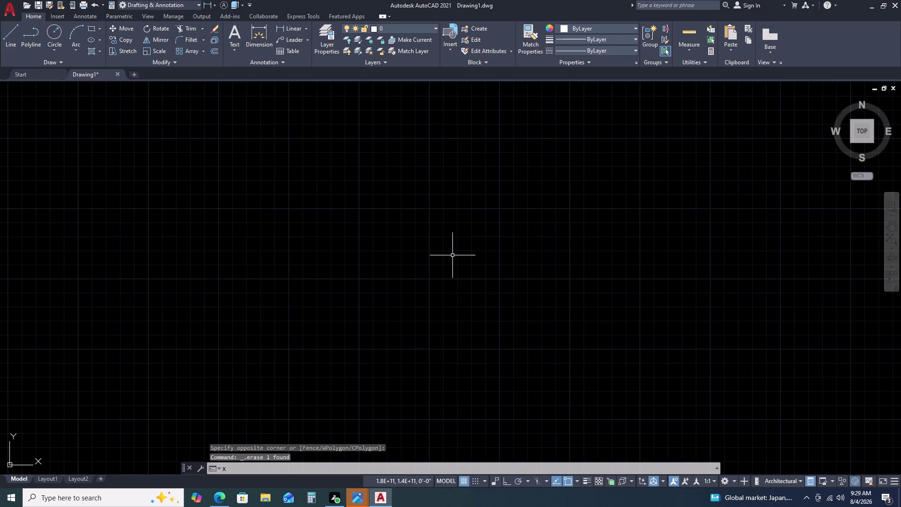
text(LK)
key(space)
key(Escape)
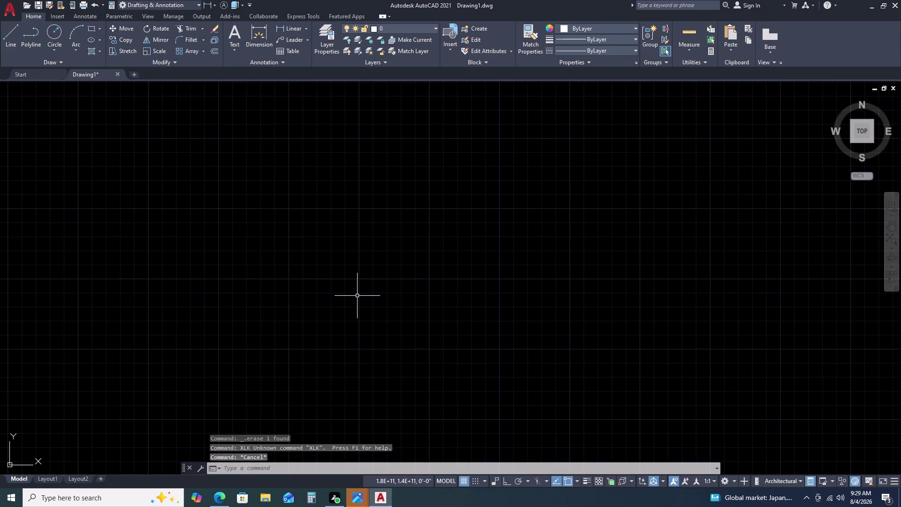
text(L)
key(space)
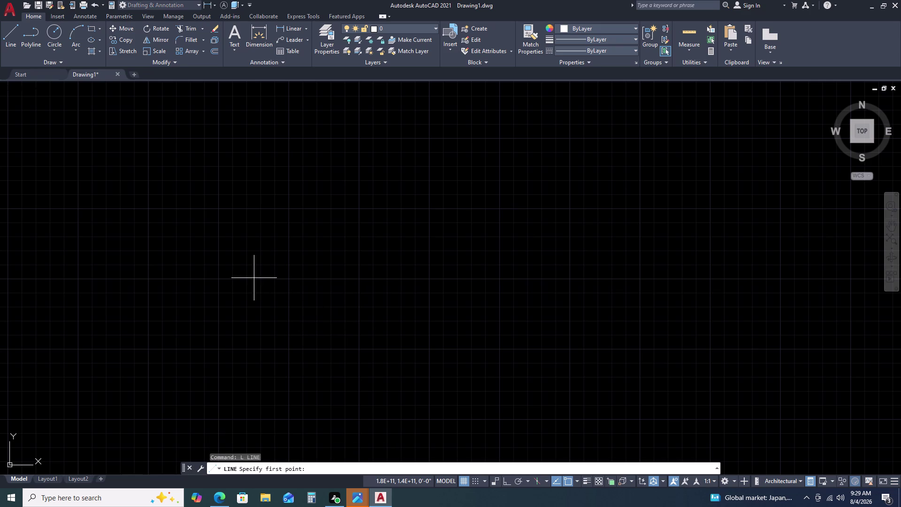
click(254, 278)
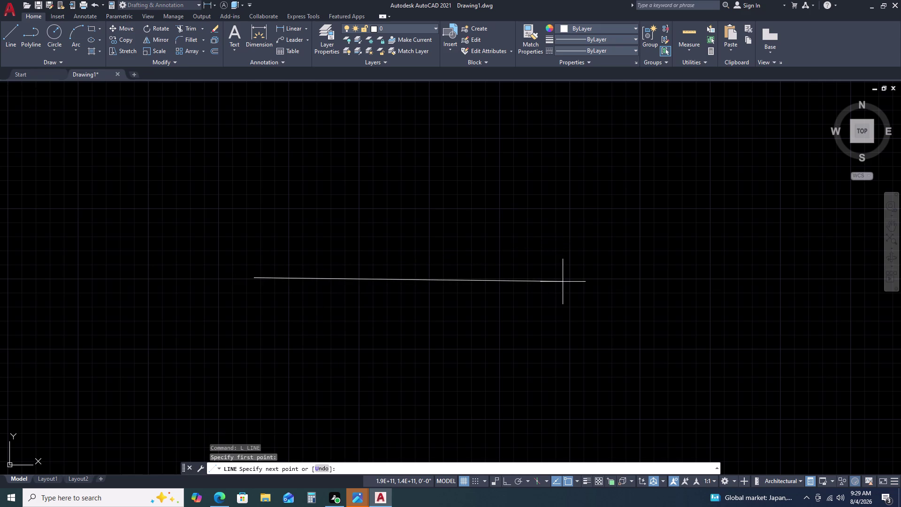
key(F8)
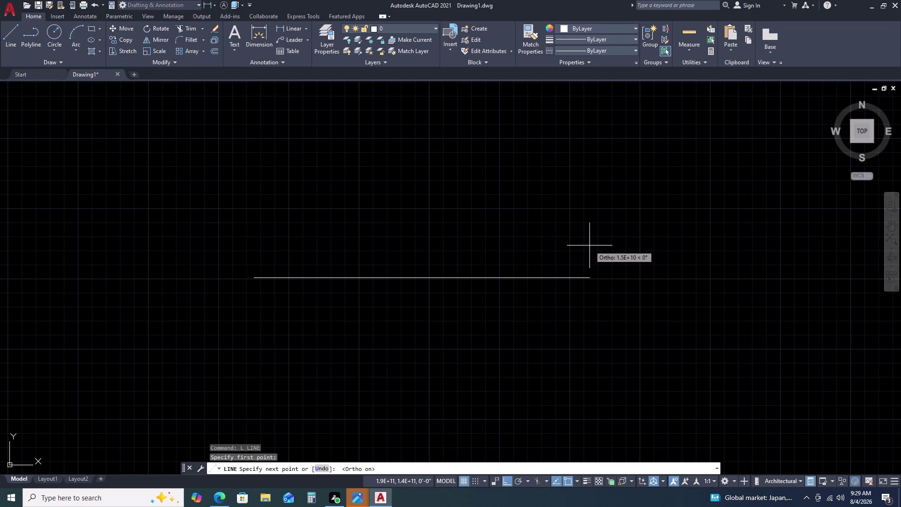
key(9)
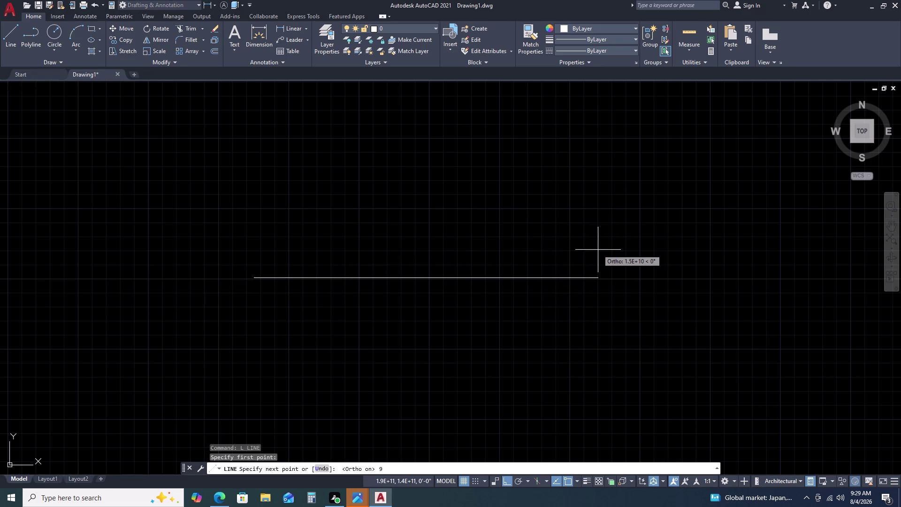
key(2)
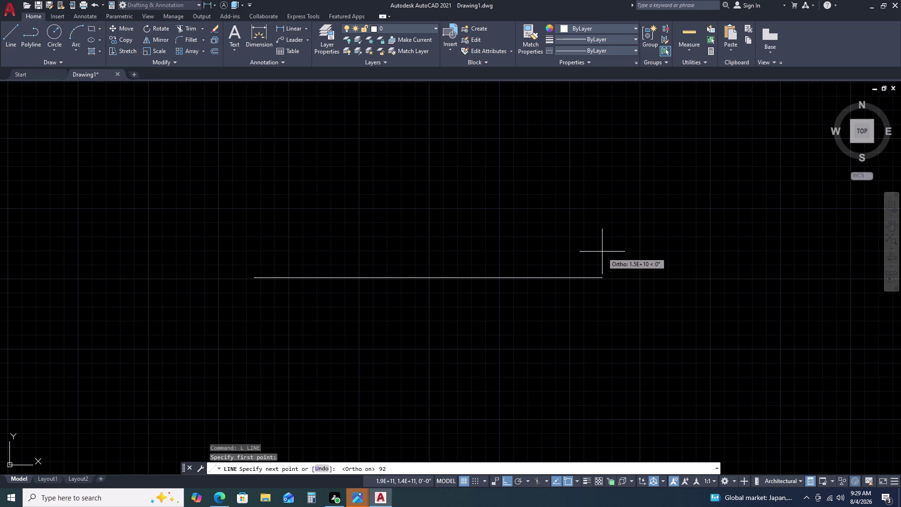
key(apostrophe)
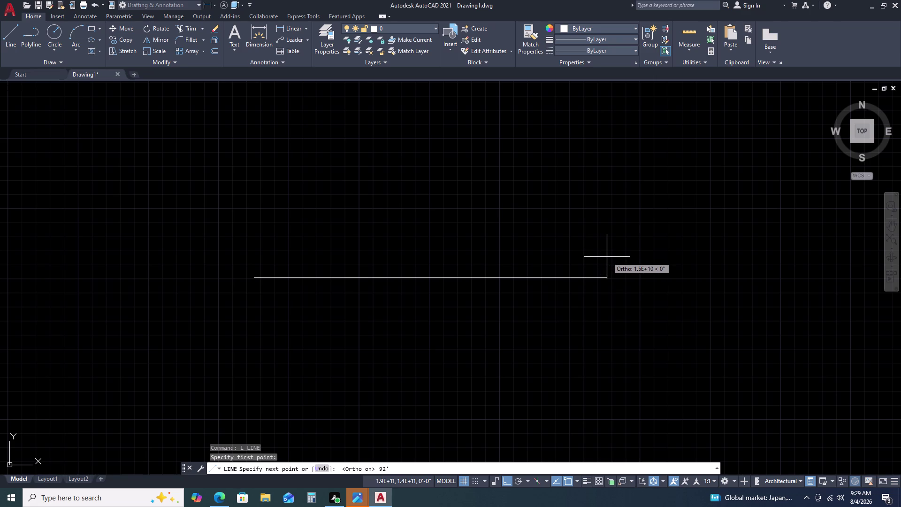
key(8)
key(1)
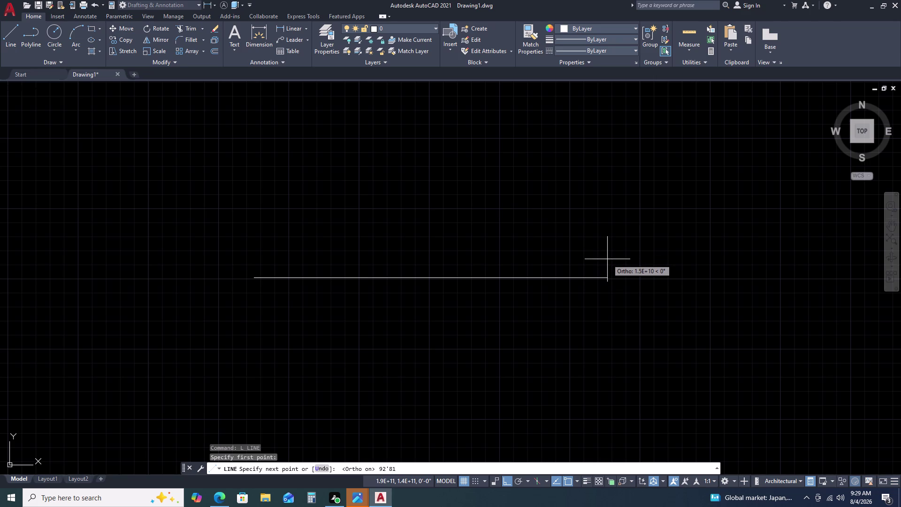
key(period)
key(5)
key(space)
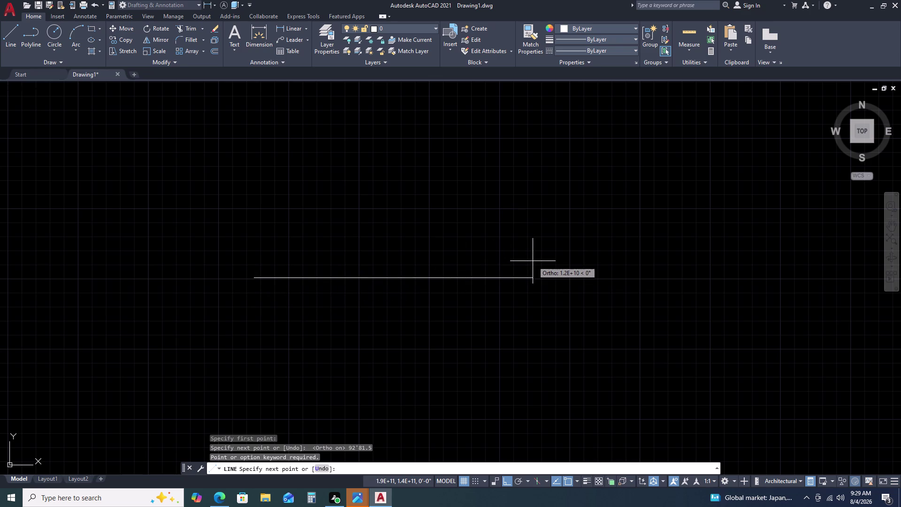
key(space)
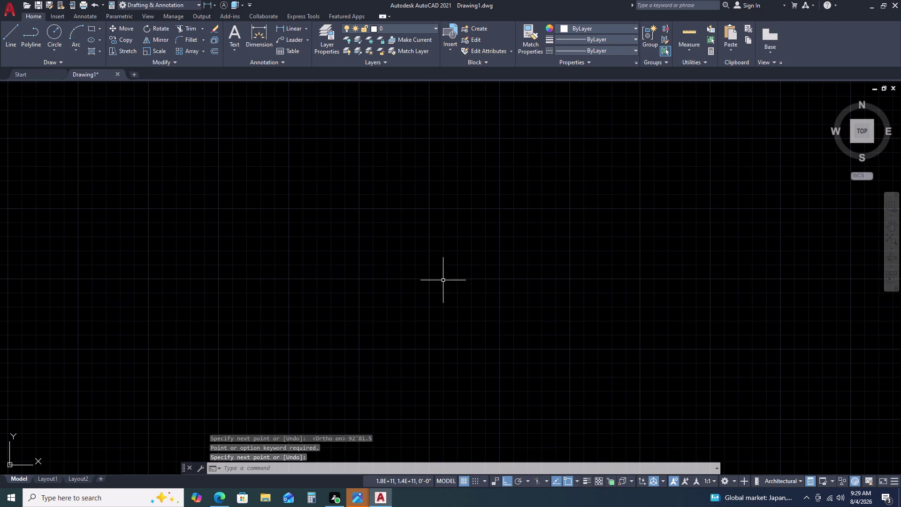
scroll(down, 3)
scroll(down, 3)
key(space)
scroll(up, 3)
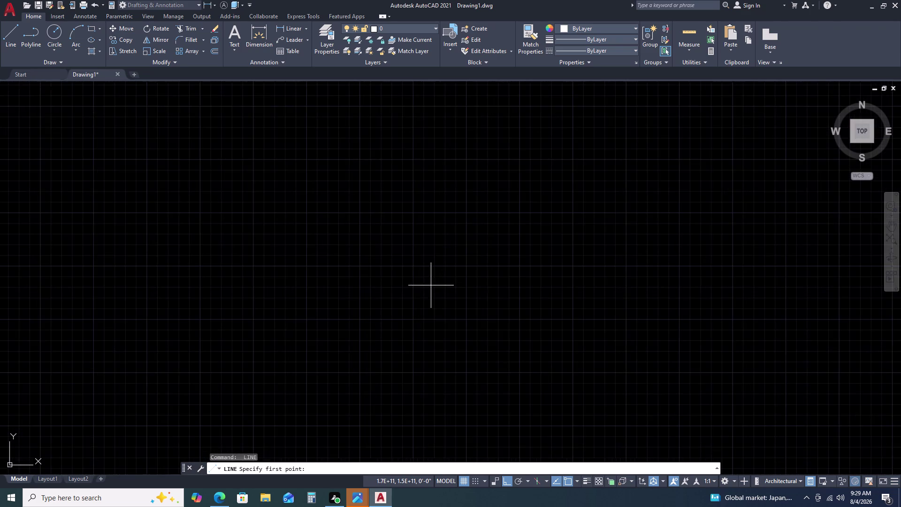
scroll(up, 3)
click(313, 265)
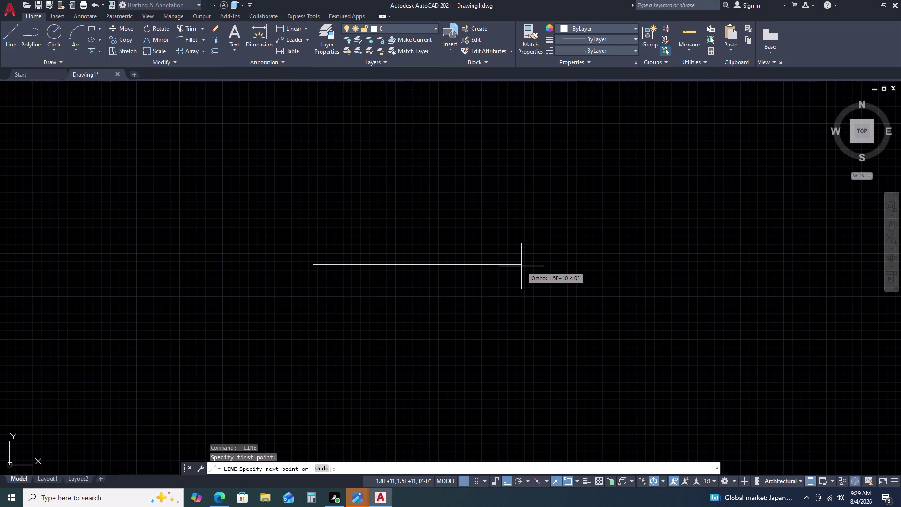
key(9)
key(2)
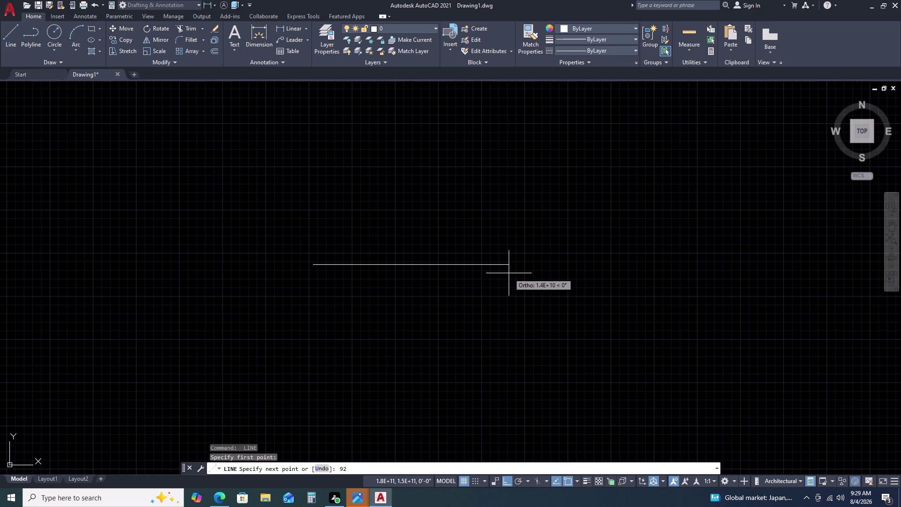
key(apostrophe)
key(8)
key(1)
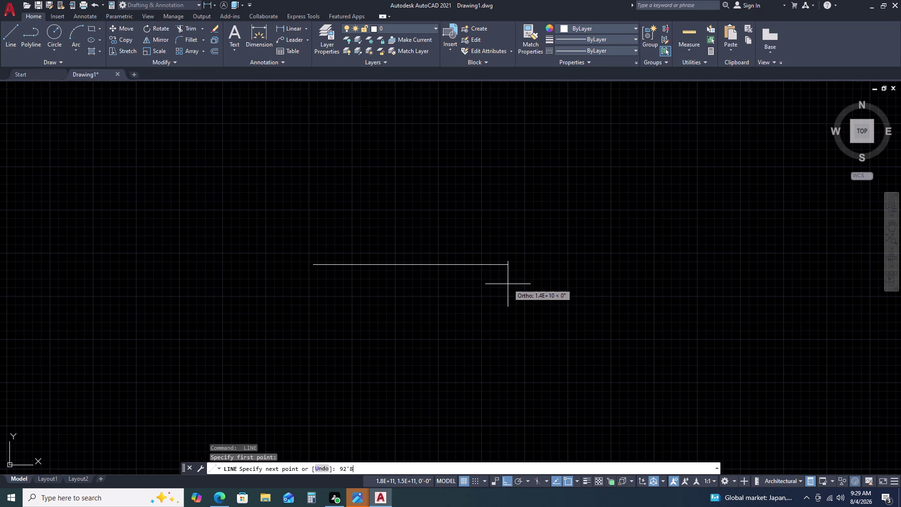
key(period)
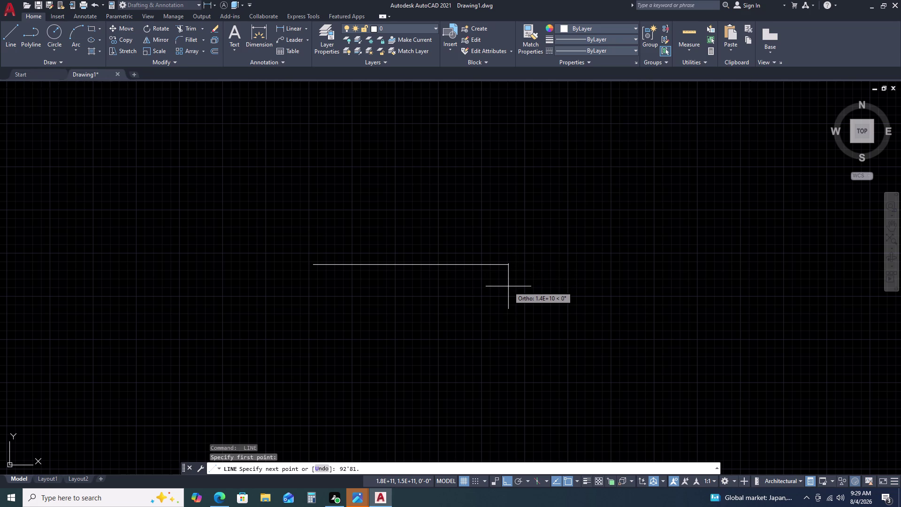
key(5)
key(Return)
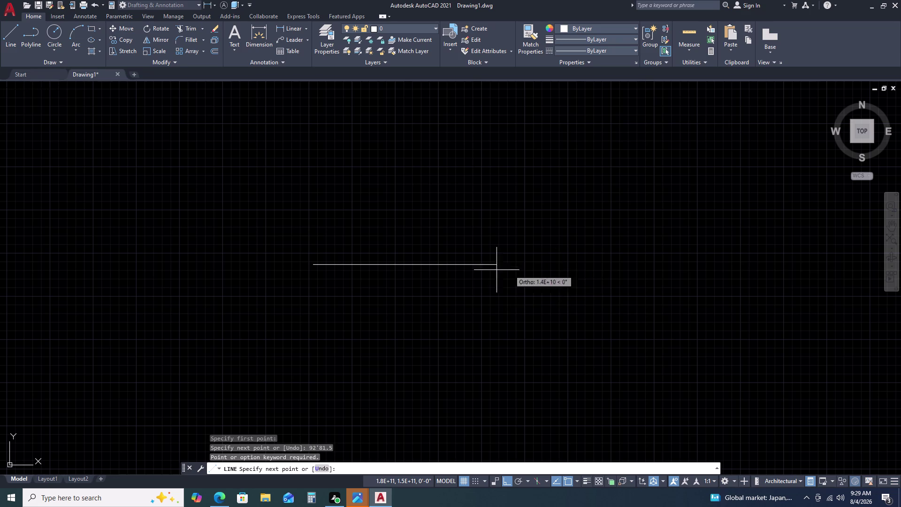
key(Return)
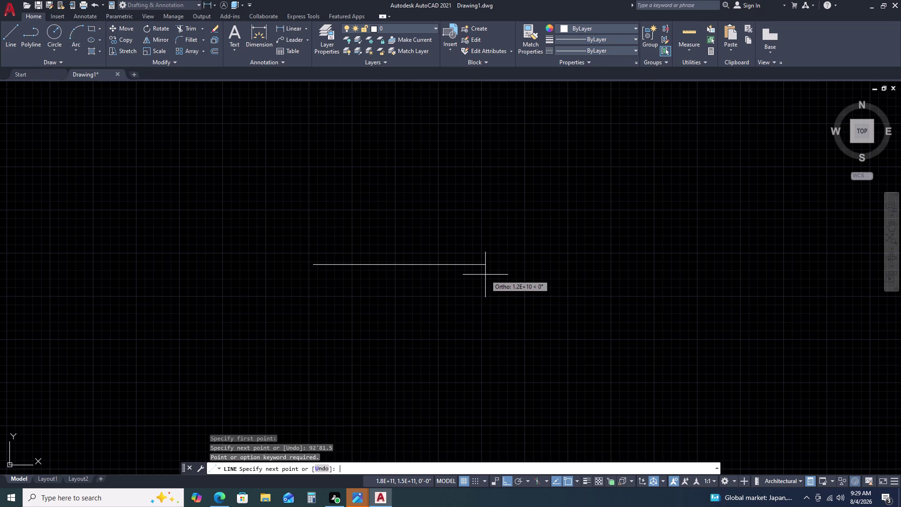
scroll(down, 3)
key(Escape)
key(Escape)
key(Escape)
key(Escape)
key(Escape)
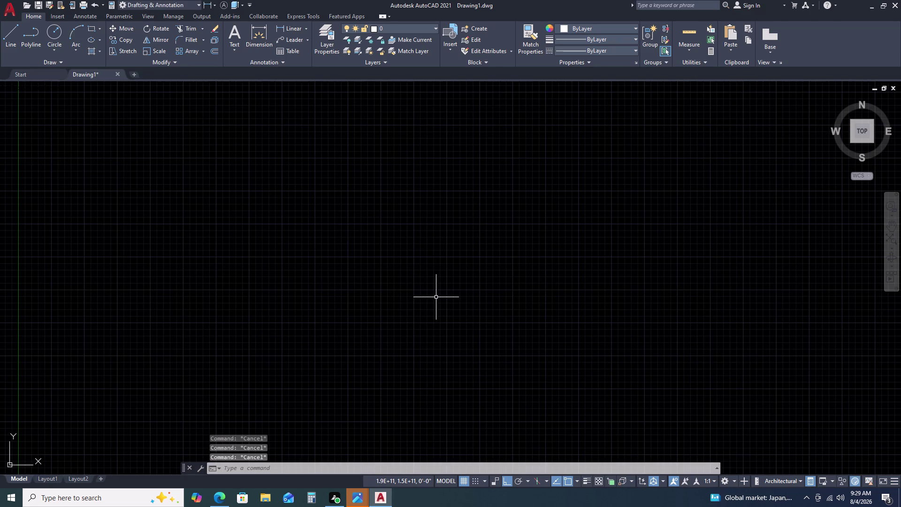
key(Escape)
key(Escape)
key(Escape)
scroll(down, 3)
key(Escape)
scroll(up, 3)
key(Escape)
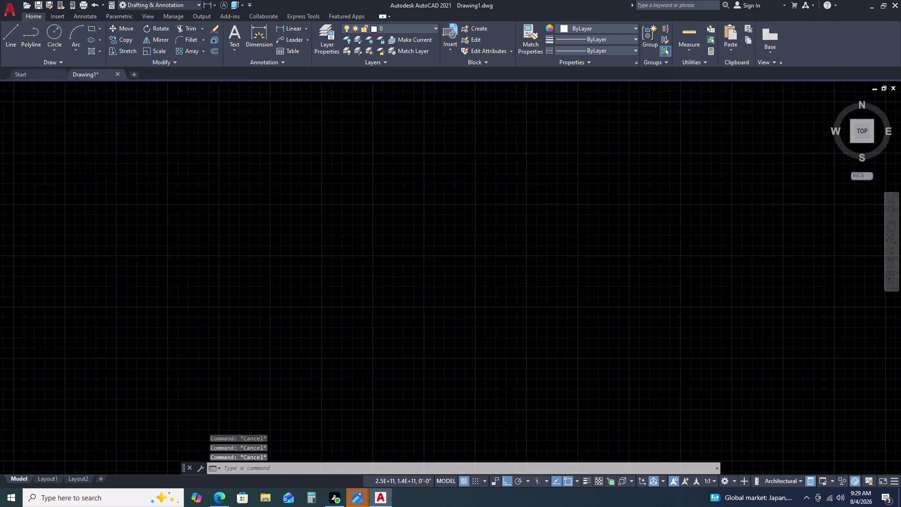
key(Escape)
scroll(up, 3)
key(Escape)
scroll(down, 3)
scroll(up, 3)
scroll(down, 3)
scroll(up, 3)
scroll(down, 3)
scroll(up, 3)
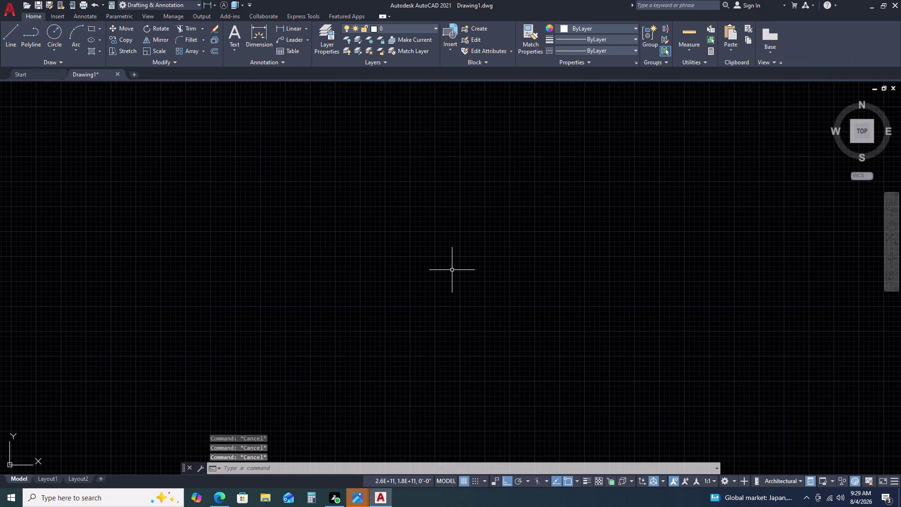
key(p)
key(l)
key(space)
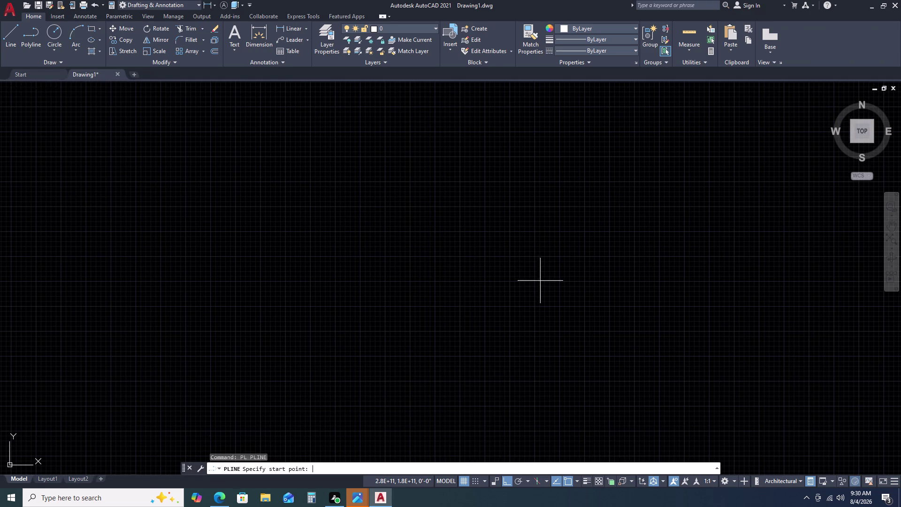
click(265, 245)
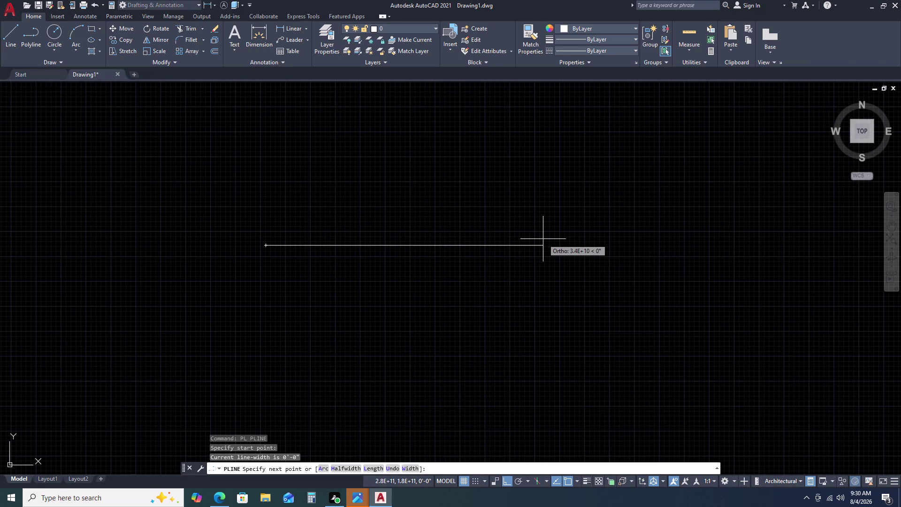
key(9)
text(2)
key(space)
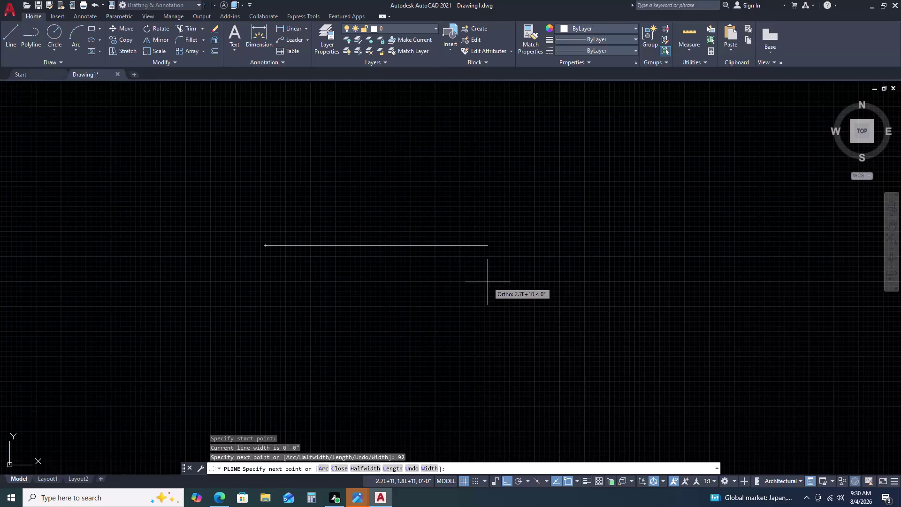
text(9)
text(2)
key(space)
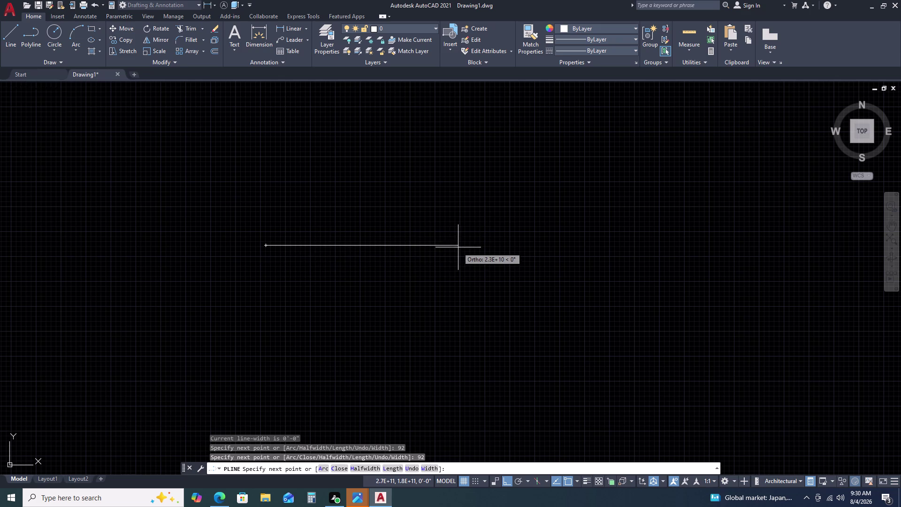
key(9)
key(2)
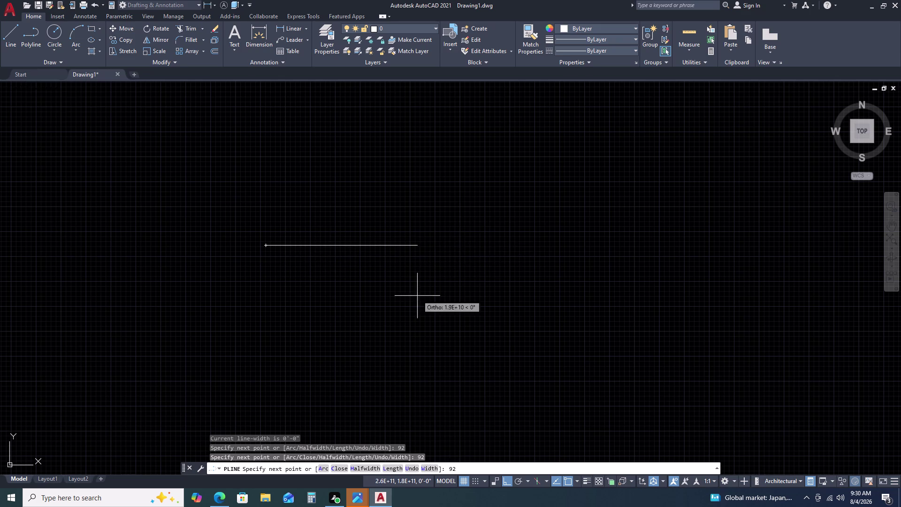
key(Return)
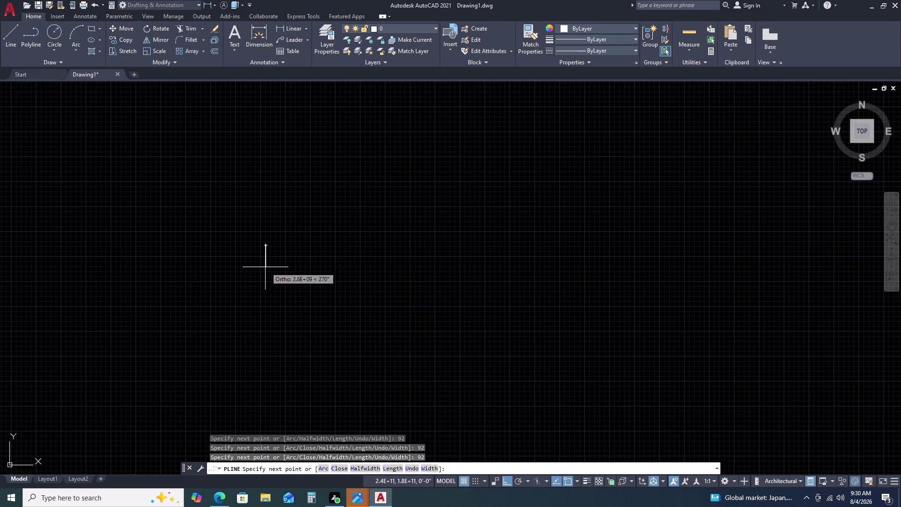
scroll(up, 3)
scroll(down, 3)
scroll(up, 3)
key(Escape)
scroll(up, 3)
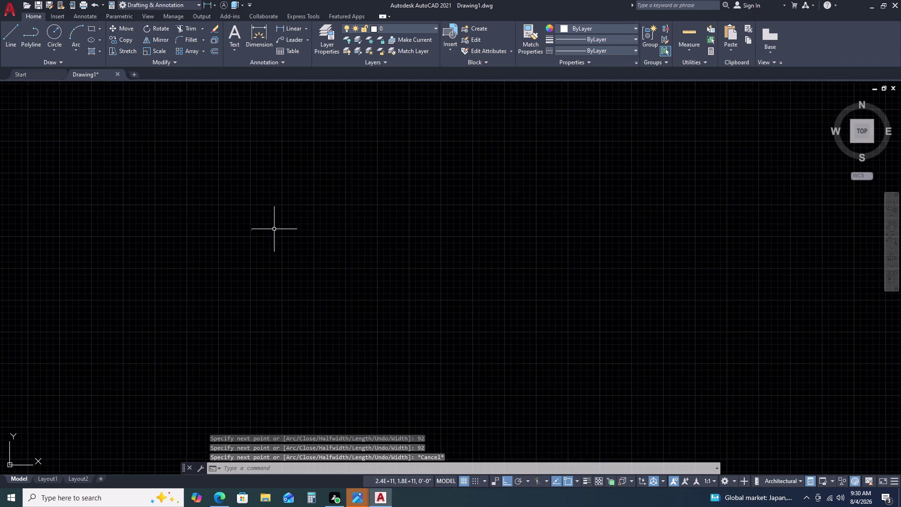
scroll(up, 3)
scroll(up, 3)
Window-select the leftover horizontal polyline on the canvas.
scroll(up, 3)
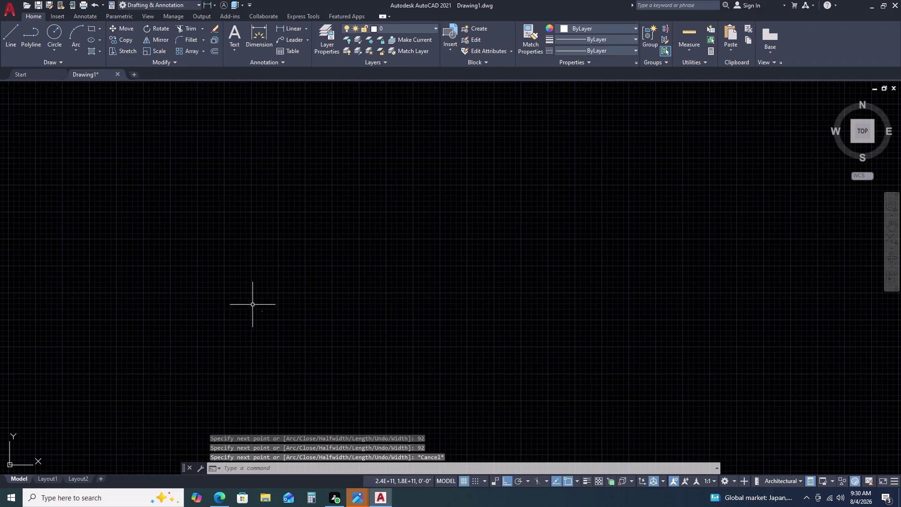
scroll(up, 3)
scroll(up, 3)
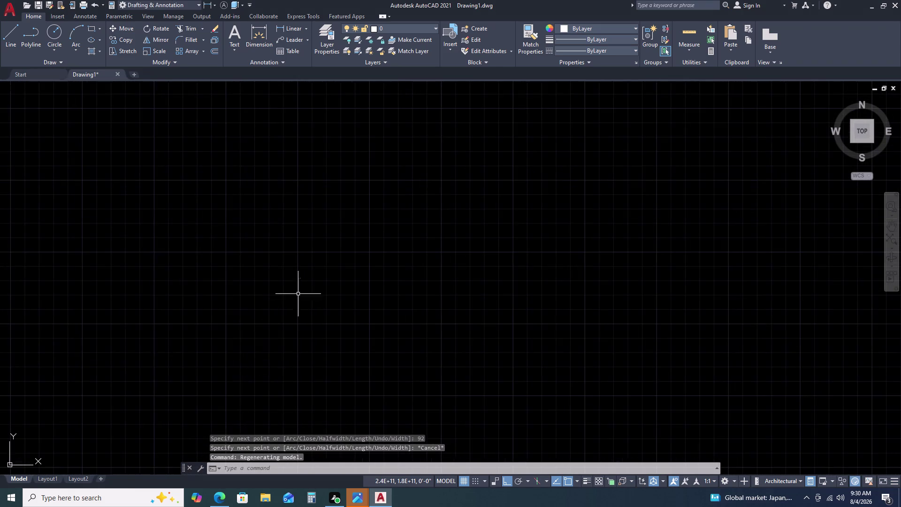
scroll(up, 3)
click(316, 239)
click(275, 279)
scroll(up, 3)
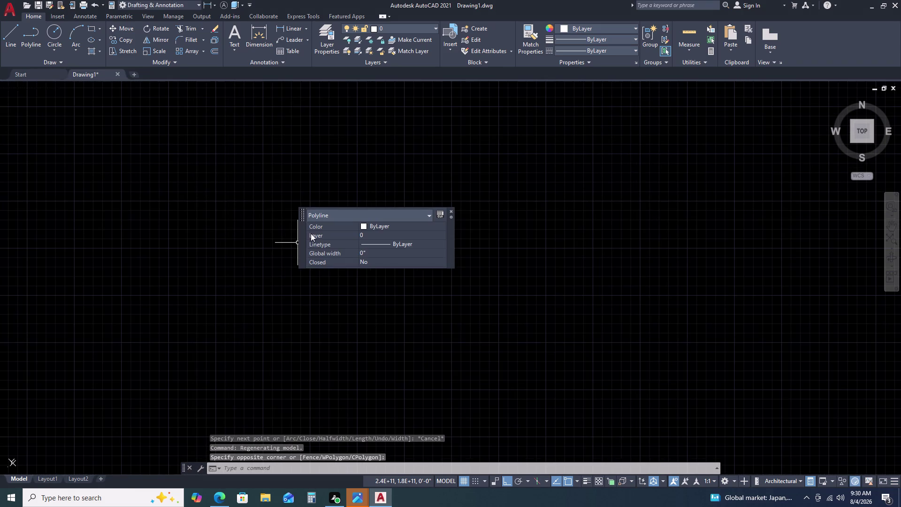
click(452, 210)
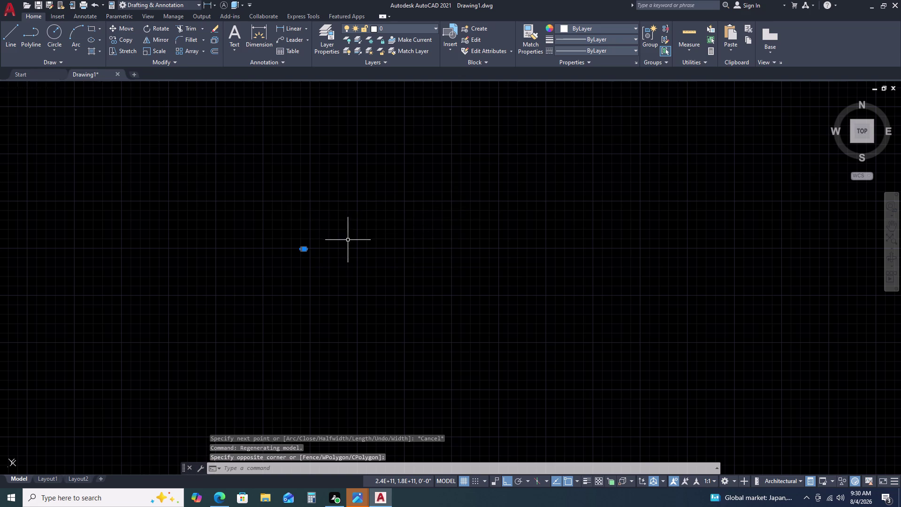
Zoom and pan so the 92-unit polyline sits centred in view.
scroll(up, 3)
scroll(up, 3)
scroll(up, 3)
scroll(down, 3)
scroll(up, 3)
scroll(down, 3)
scroll(up, 3)
scroll(down, 3)
scroll(down, 3)
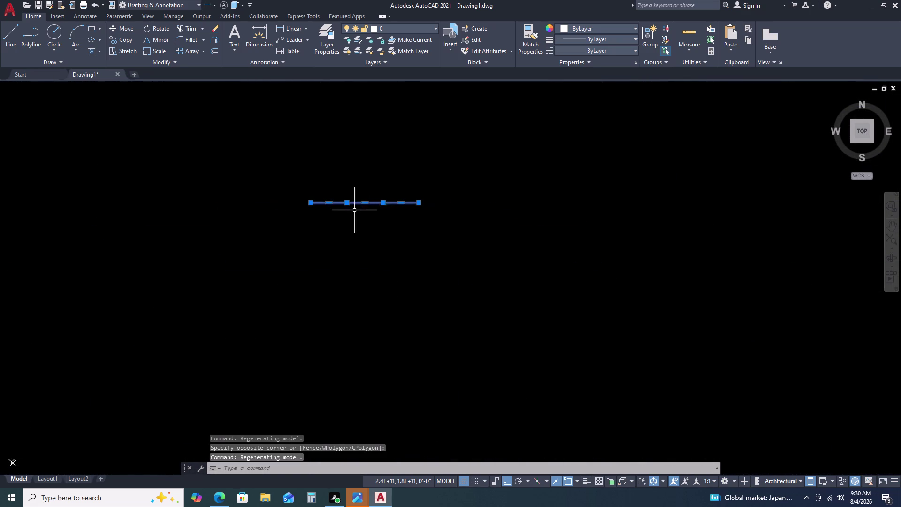
scroll(up, 3)
middle_drag(350, 182, 377, 193)
scroll(up, 3)
scroll(down, 3)
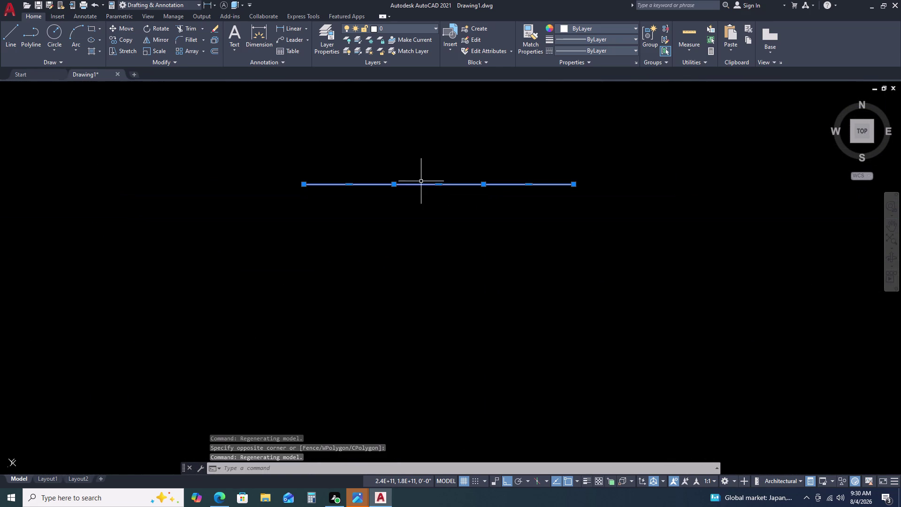
Clear the selection and toggle the grid off and back on with F7.
key(Escape)
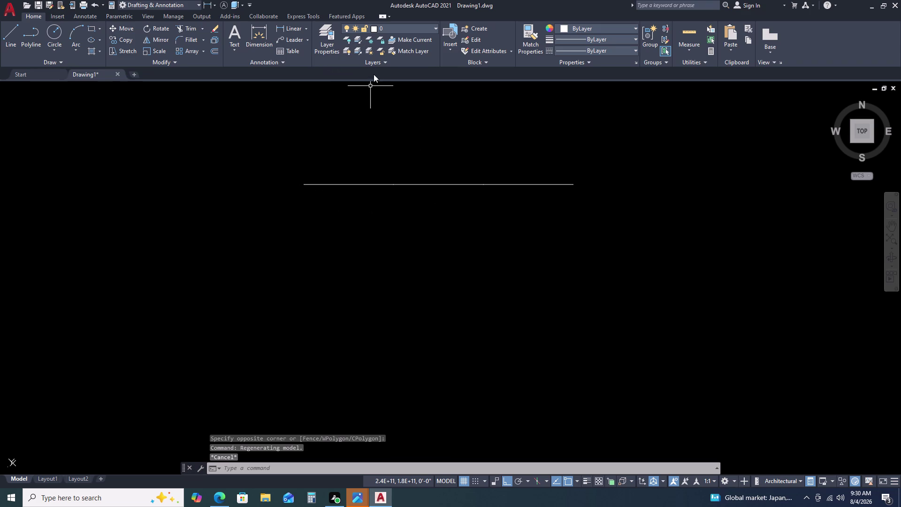
key(F7)
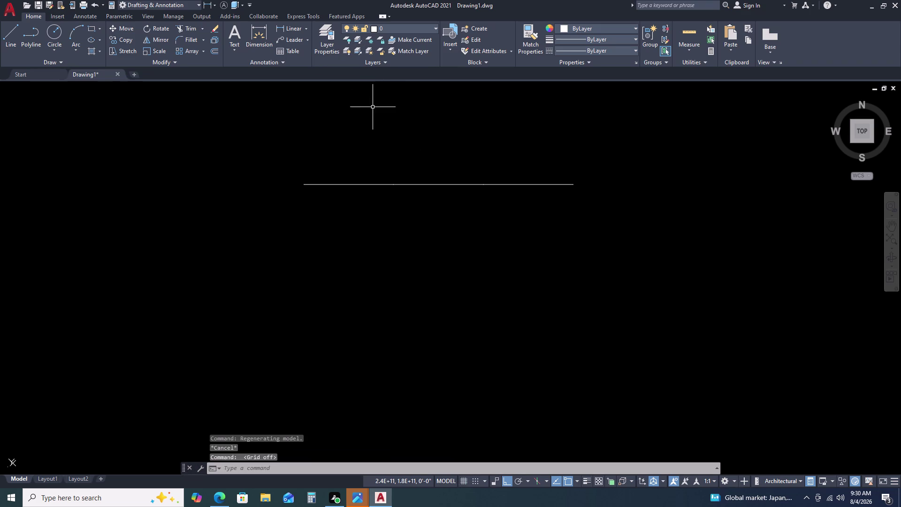
key(F7)
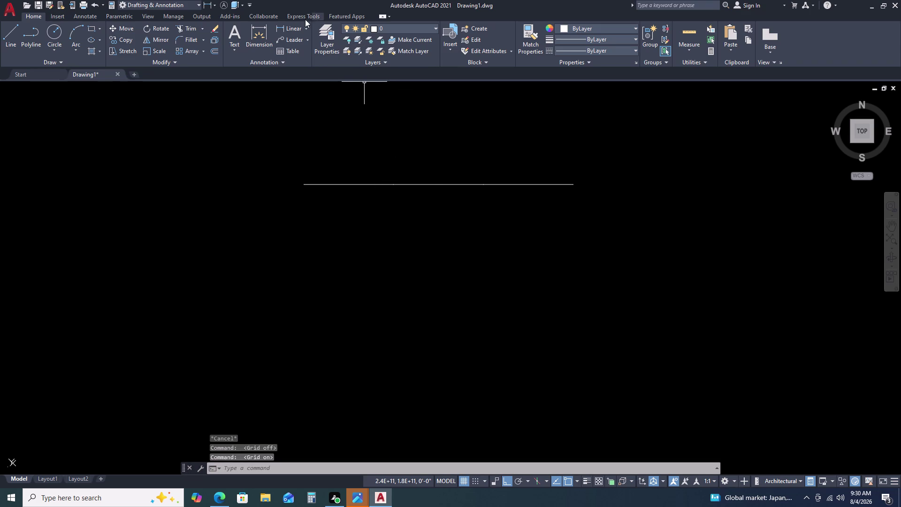
Dimension the horizontal line with a 7'-8" linear dimension placed above it.
click(296, 32)
key(space)
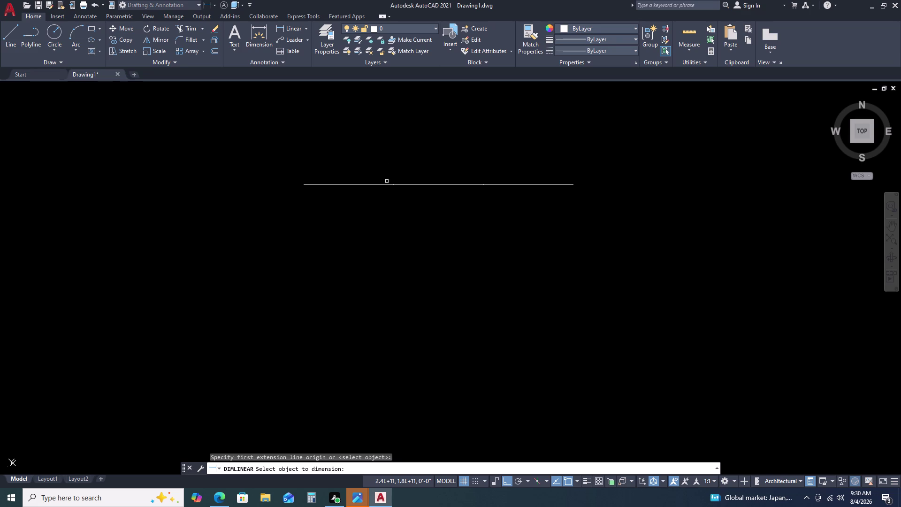
click(386, 184)
click(398, 158)
scroll(up, 3)
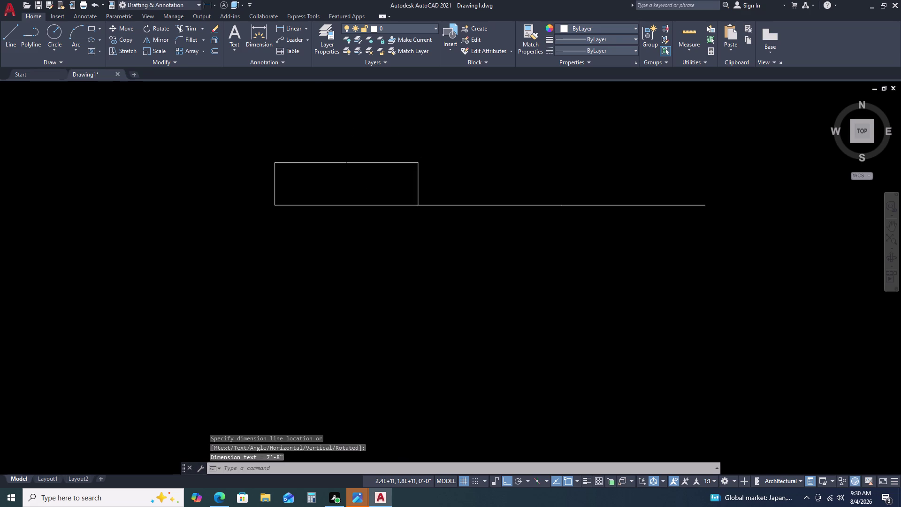
scroll(up, 3)
scroll(up, 3)
scroll(down, 3)
scroll(up, 3)
scroll(down, 3)
scroll(down, 3)
Add a second 7'-8" linear dimension on the line's right part.
key(space)
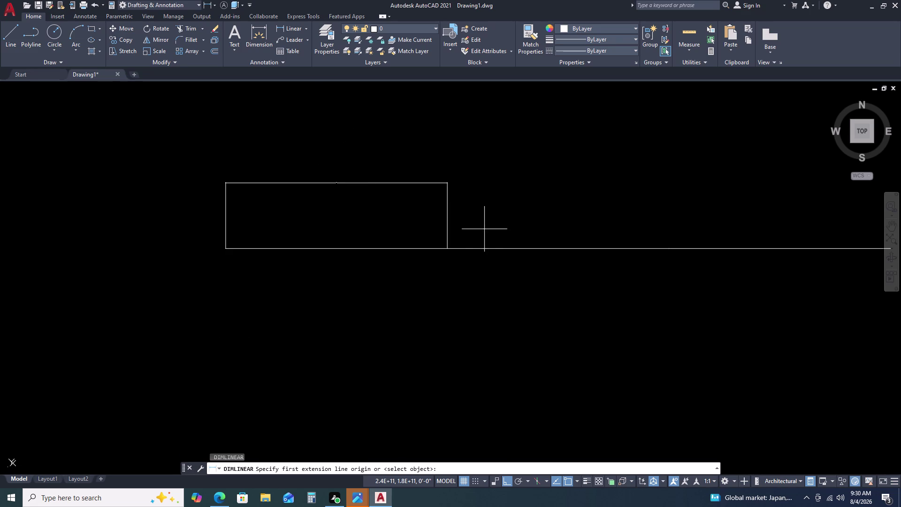
key(space)
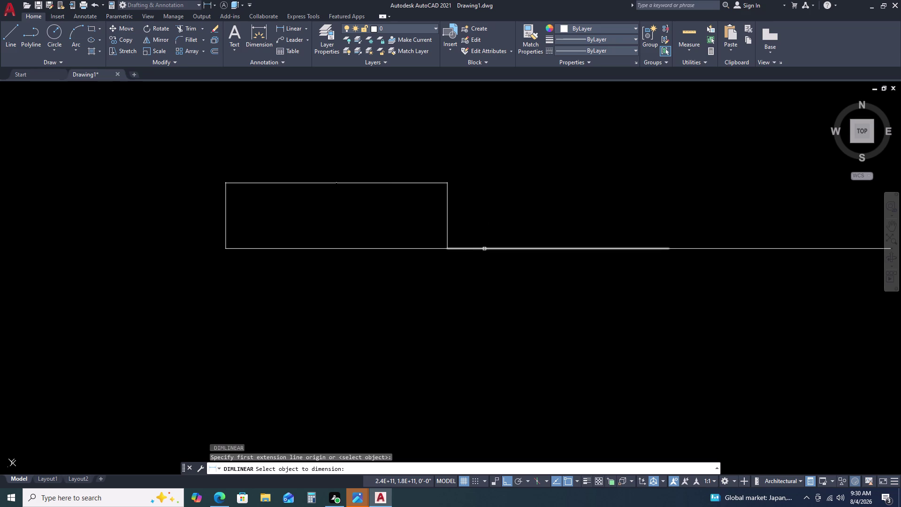
click(484, 249)
click(451, 185)
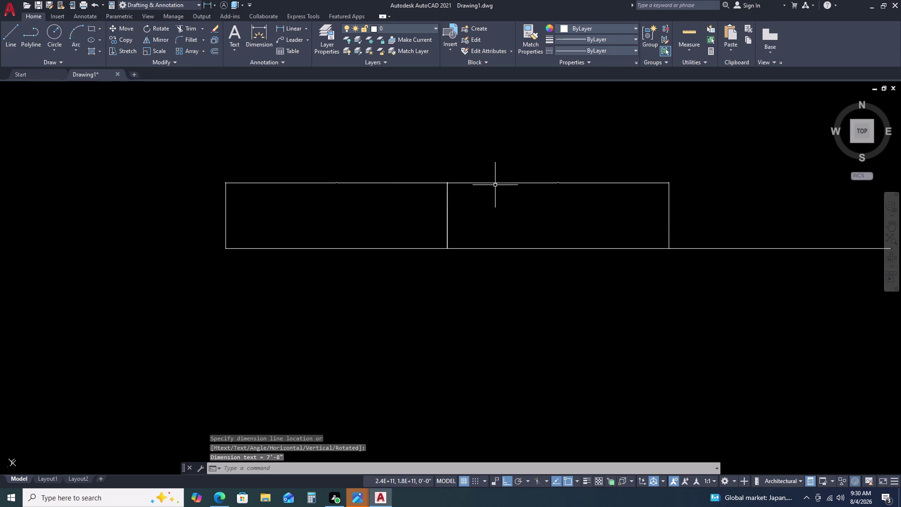
scroll(up, 3)
scroll(up, 3)
scroll(down, 3)
scroll(up, 3)
scroll(down, 3)
scroll(up, 3)
scroll(down, 3)
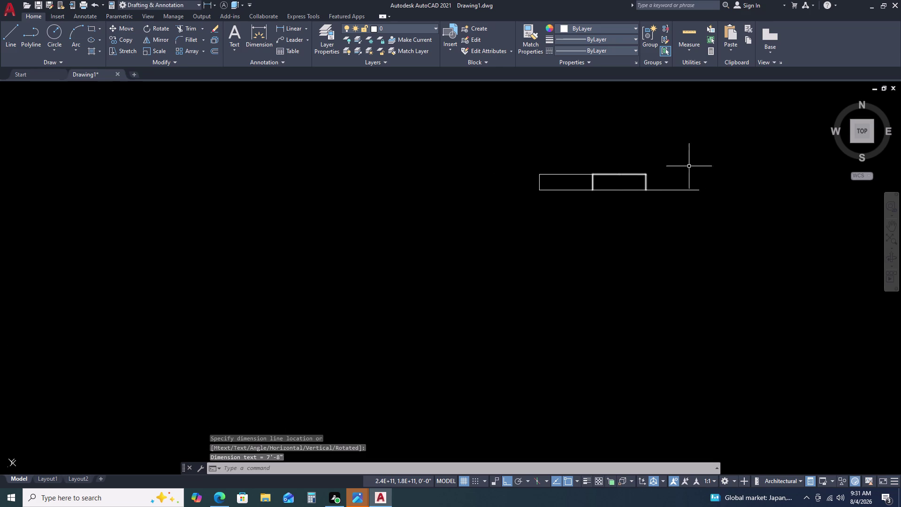
Window-select the line and both dimensions and erase them.
click(709, 162)
drag(520, 222, 498, 222)
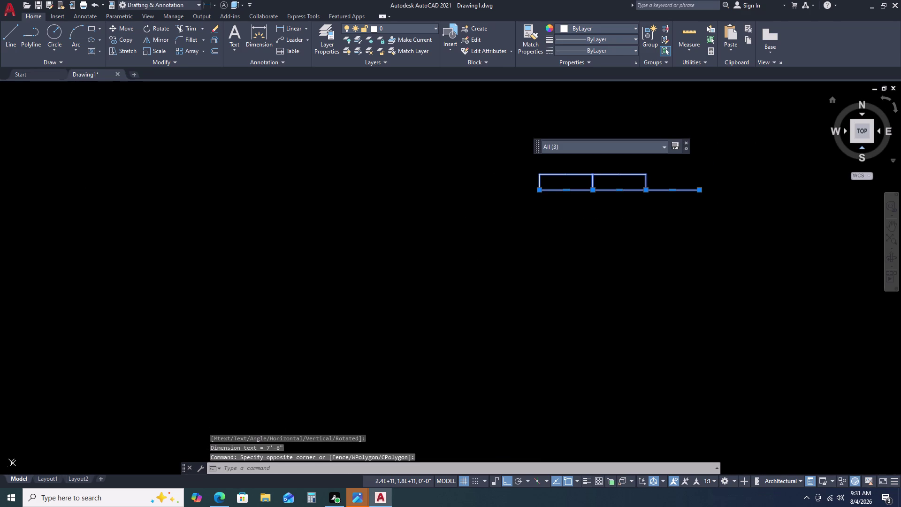
key(Delete)
scroll(down, 3)
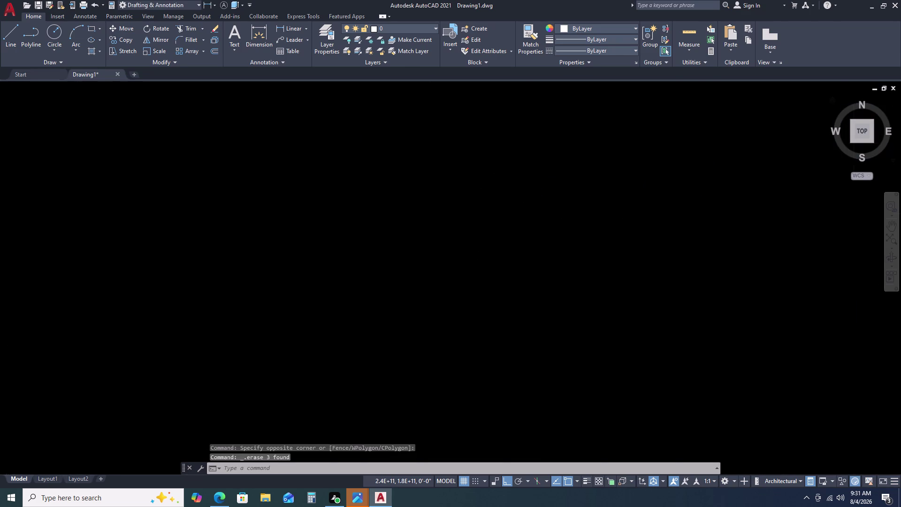
Start a line on the left and enter a 92 length for the first segment.
scroll(down, 3)
scroll(up, 3)
scroll(down, 3)
scroll(down, 3)
scroll(up, 3)
scroll(down, 3)
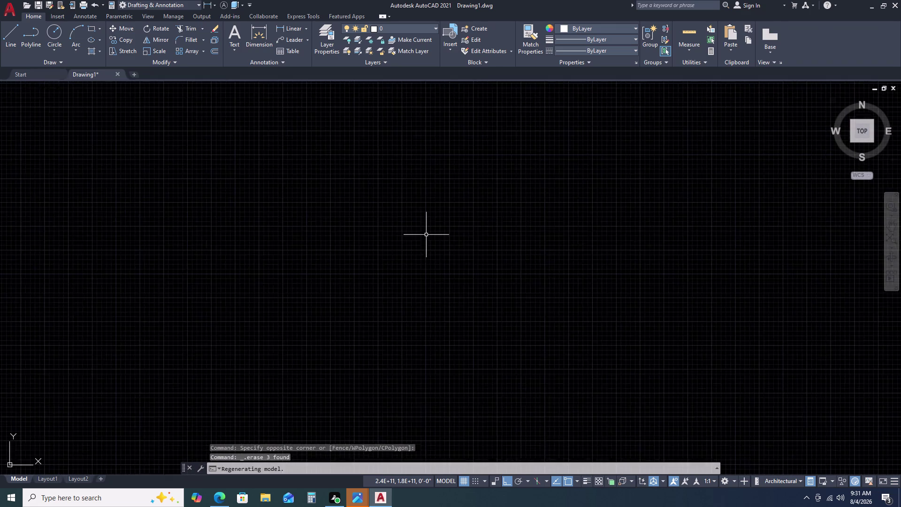
scroll(down, 3)
scroll(down, 3)
scroll(up, 3)
scroll(down, 3)
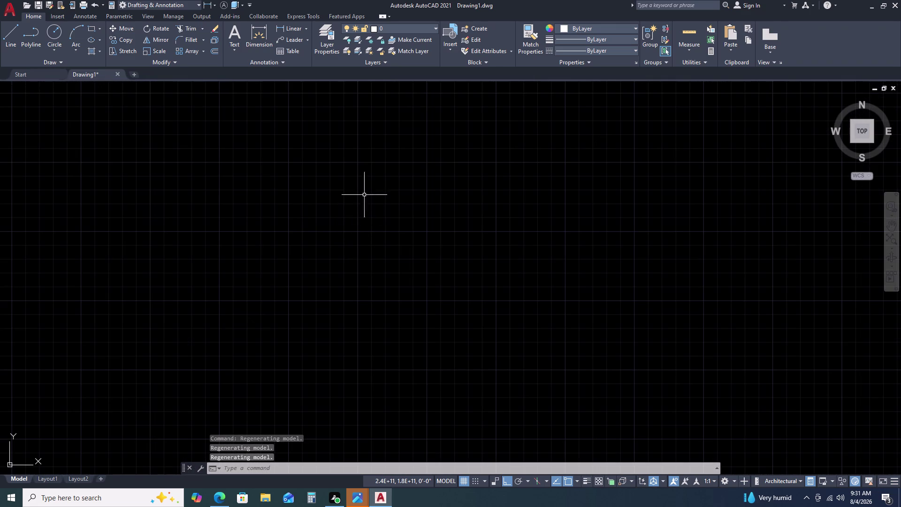
key(l)
key(space)
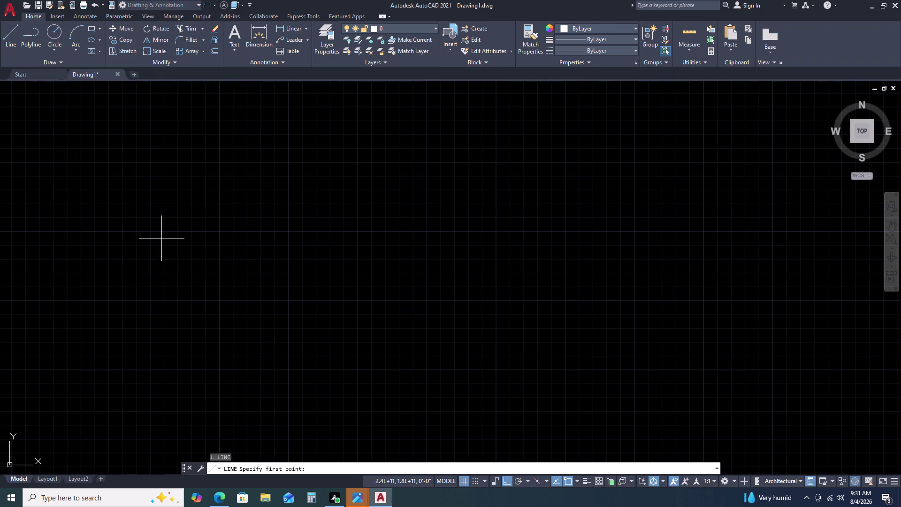
click(161, 238)
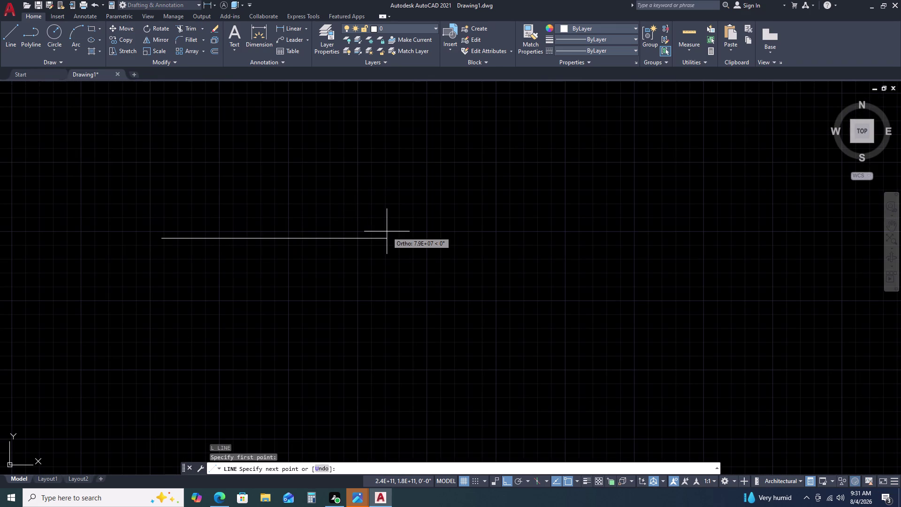
text(92)
key(apostrophe)
key(space)
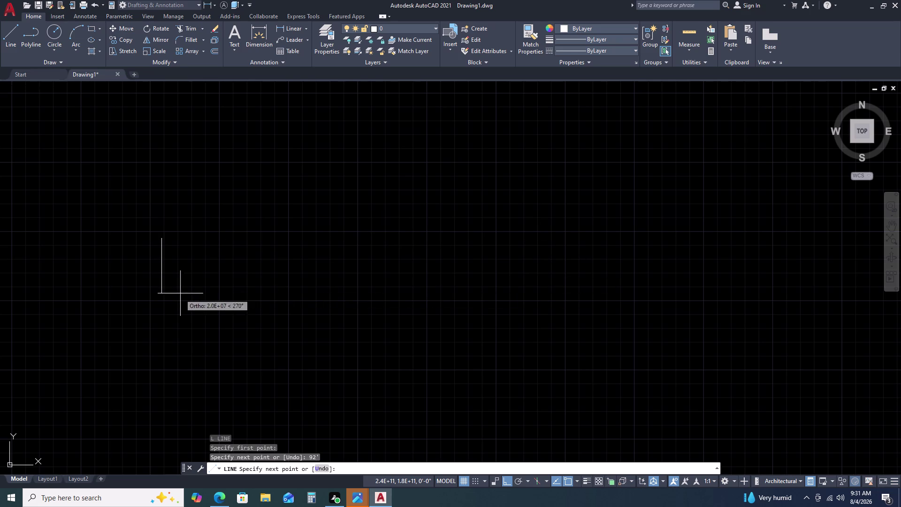
Add an 81.5 segment and end the LINE command.
scroll(up, 3)
scroll(up, 3)
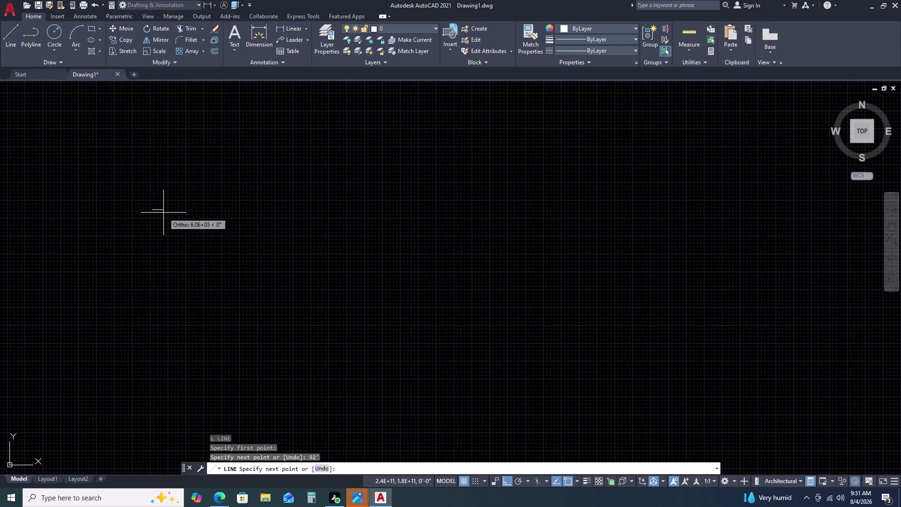
scroll(up, 3)
scroll(up, 3)
scroll(up, 3)
scroll(down, 3)
scroll(up, 3)
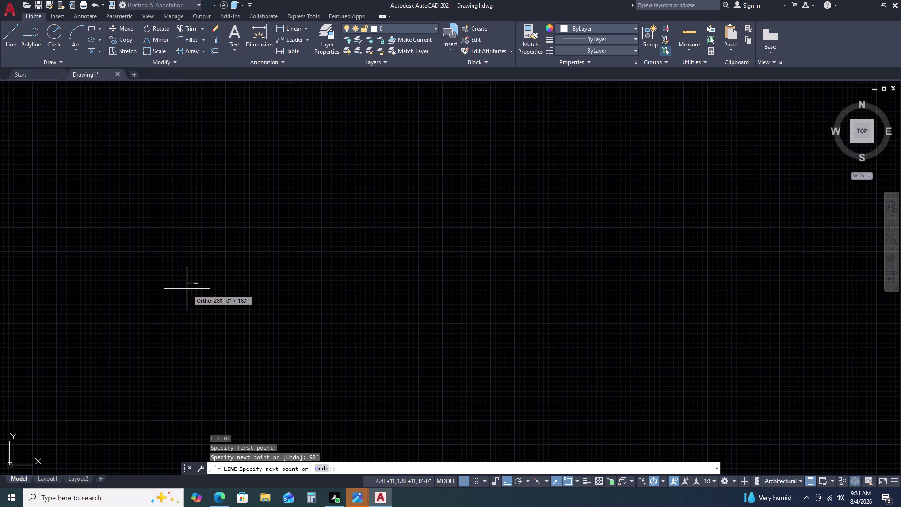
scroll(up, 3)
scroll(up, 3)
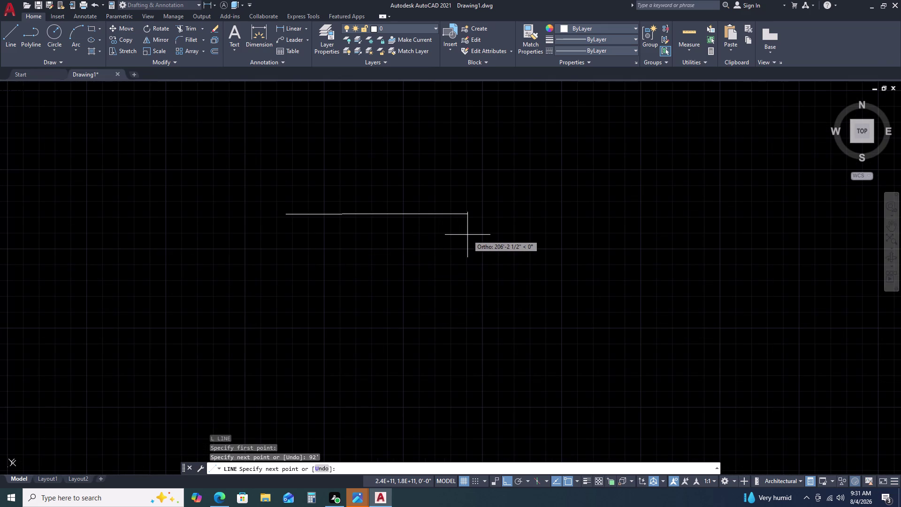
text(81.)
text(5)
key(Return)
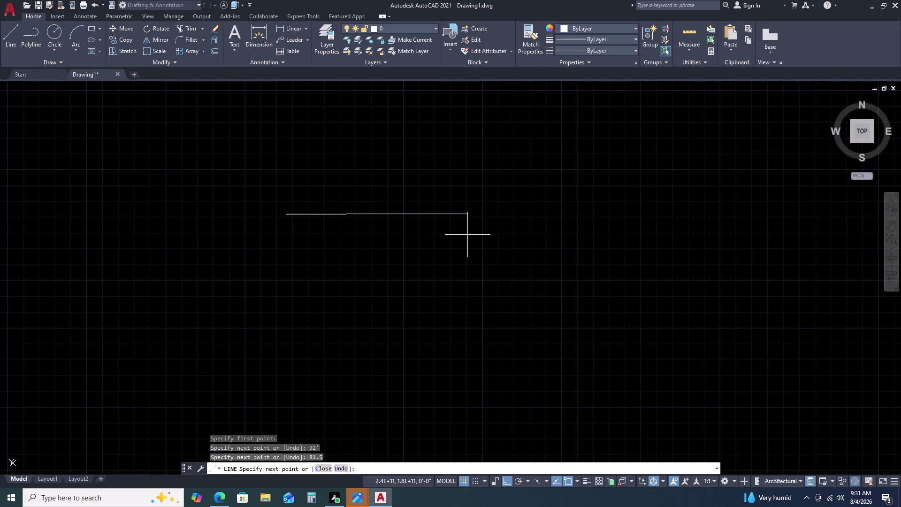
scroll(up, 3)
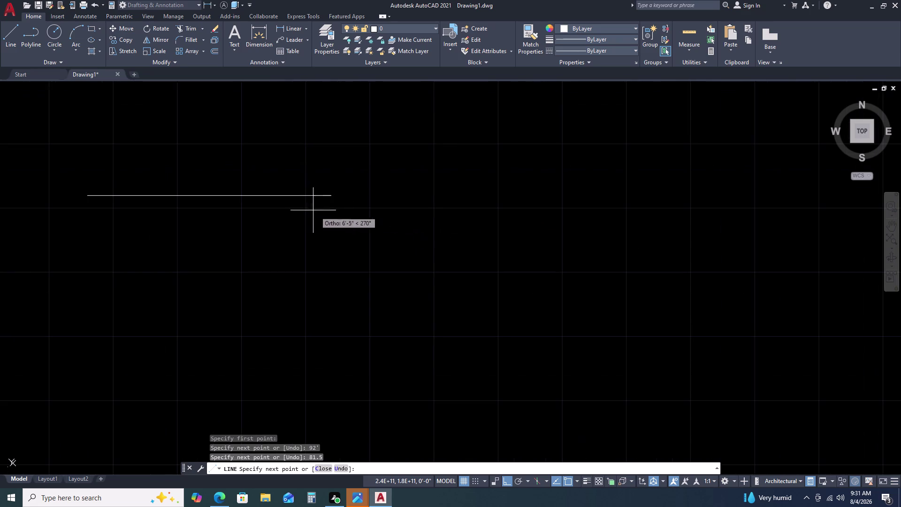
key(Escape)
Frame the new line and start a linear dimension by object selection.
middle_drag(314, 187, 412, 185)
middle_drag(425, 182, 439, 183)
middle_click(442, 188)
click(294, 26)
key(space)
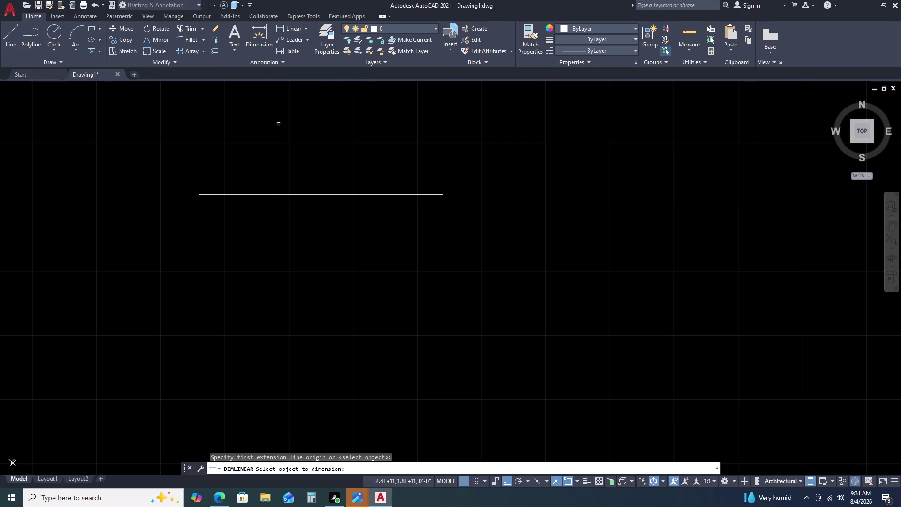
Place the 92' dimension above the line and begin modifying the Standard style.
click(268, 195)
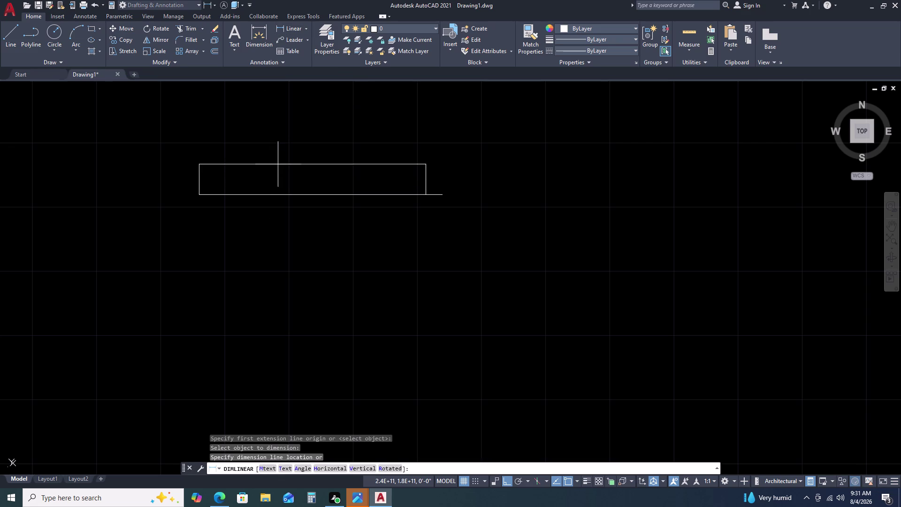
click(287, 154)
text(D)
key(space)
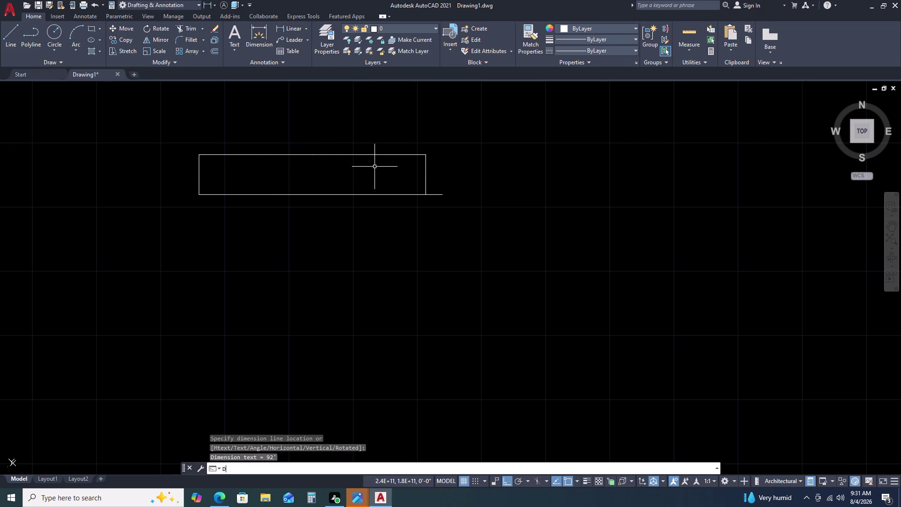
click(539, 228)
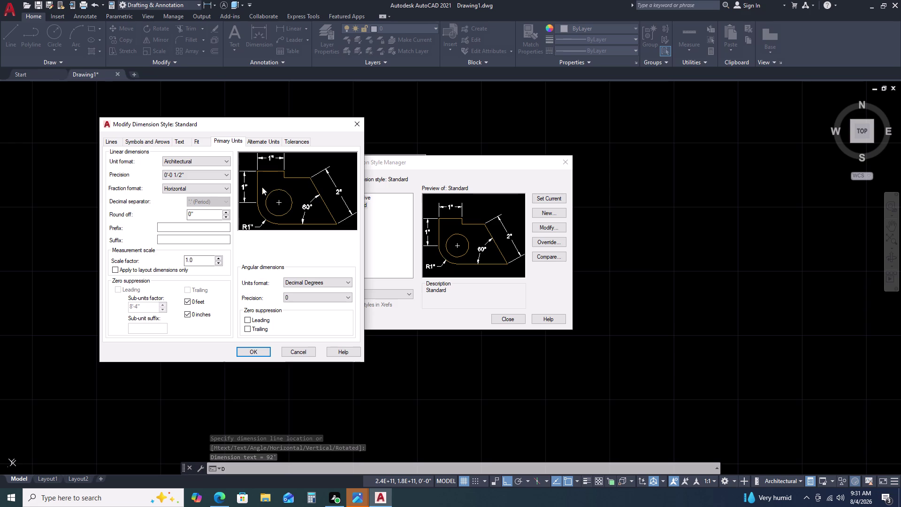
Set the Standard style's text height to 100 and accept the change.
click(176, 139)
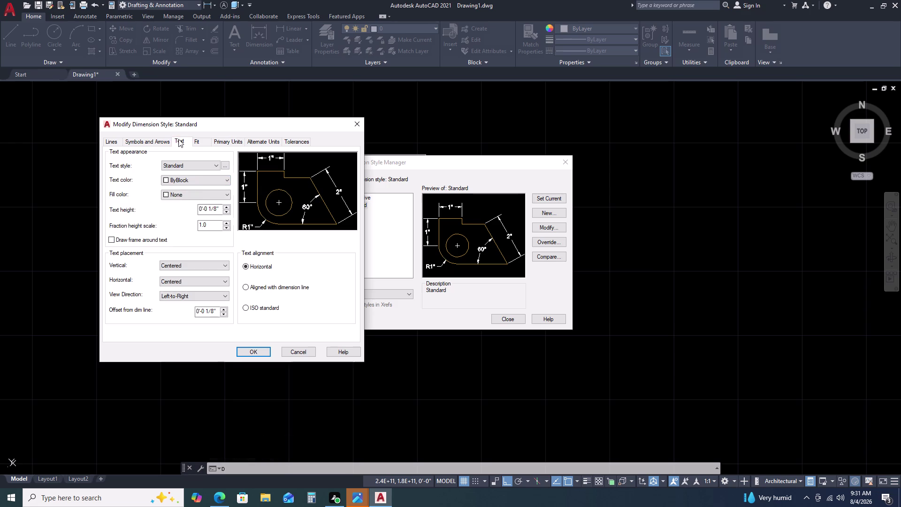
click(219, 209)
key(BackSpace)
key(BackSpace)
key(BackSpace)
key(BackSpace)
key(BackSpace)
key(BackSpace)
key(BackSpace)
key(BackSpace)
key(BackSpace)
key(BackSpace)
text(1000)
key(BackSpace)
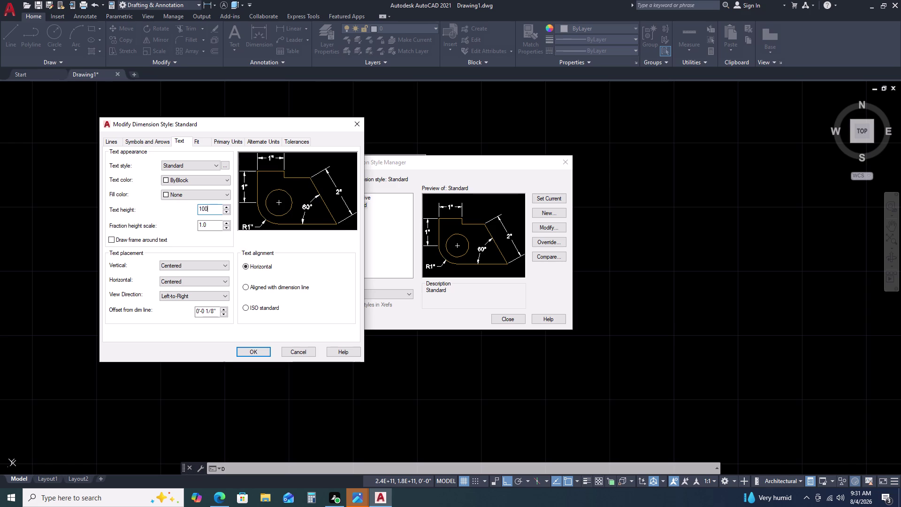
key(Return)
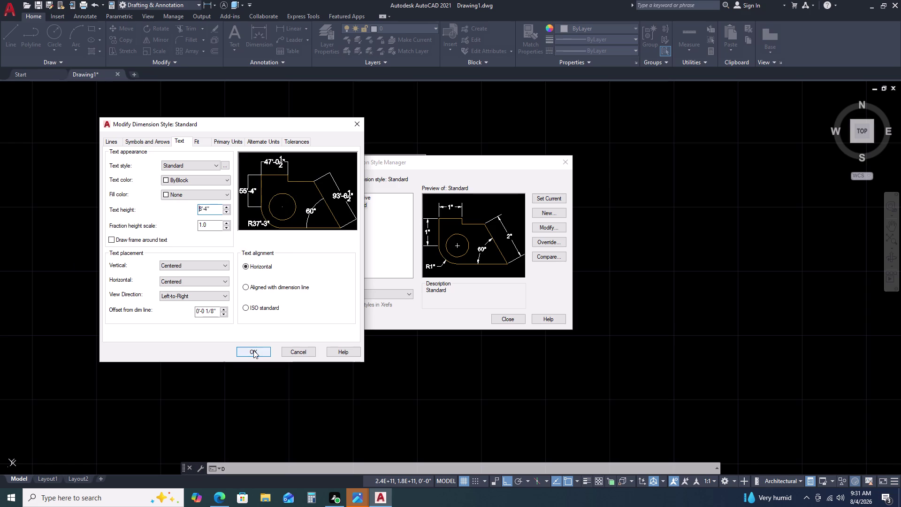
click(254, 350)
Make Standard the current dimension style.
right_click(536, 193)
click(537, 194)
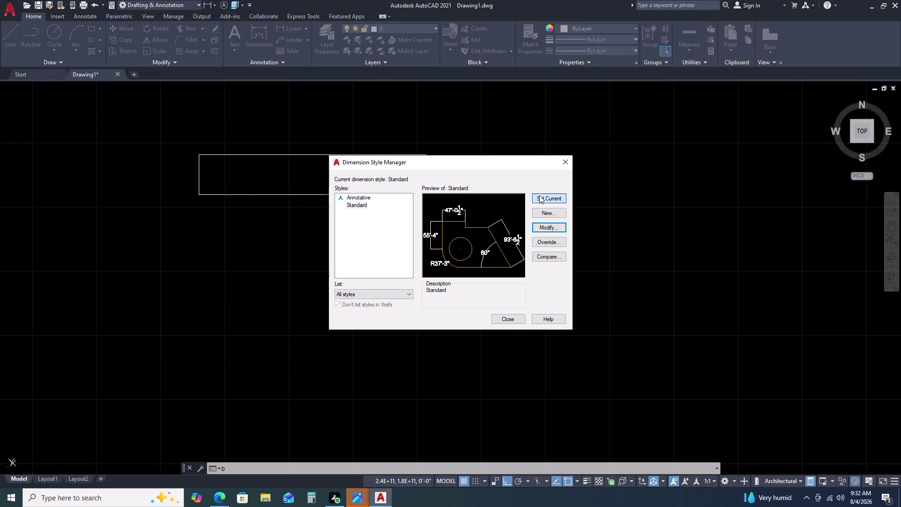
click(569, 162)
Set Standard current in Dimension Style Manager and close it.
middle_drag(342, 192, 343, 192)
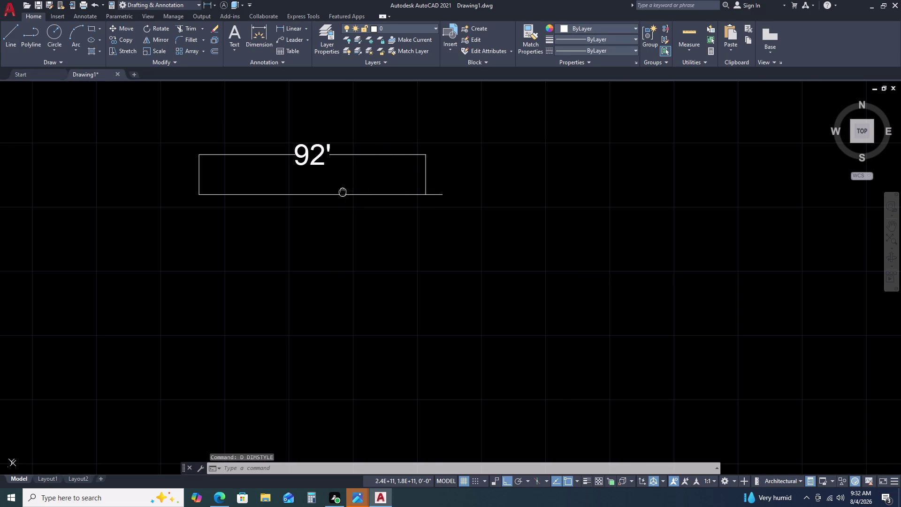
middle_drag(343, 192, 360, 193)
middle_click(369, 196)
scroll(up, 3)
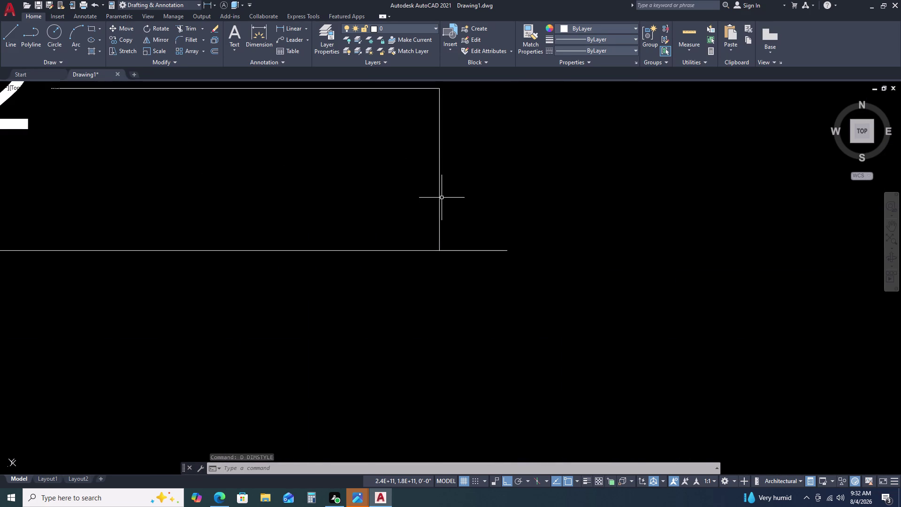
scroll(down, 3)
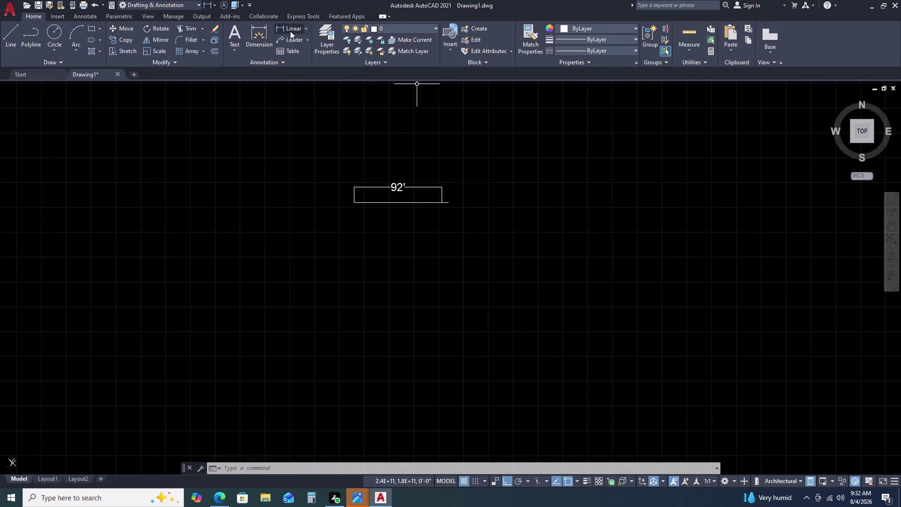
key(space)
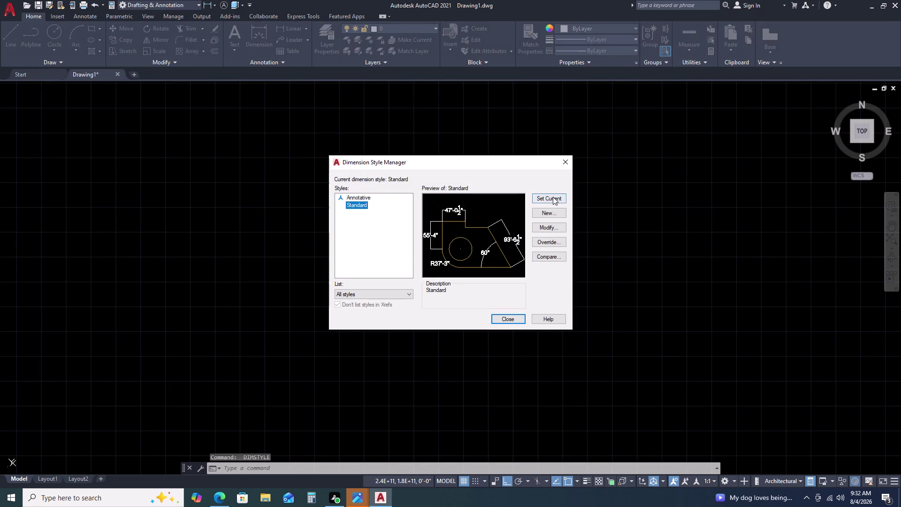
click(553, 197)
click(564, 158)
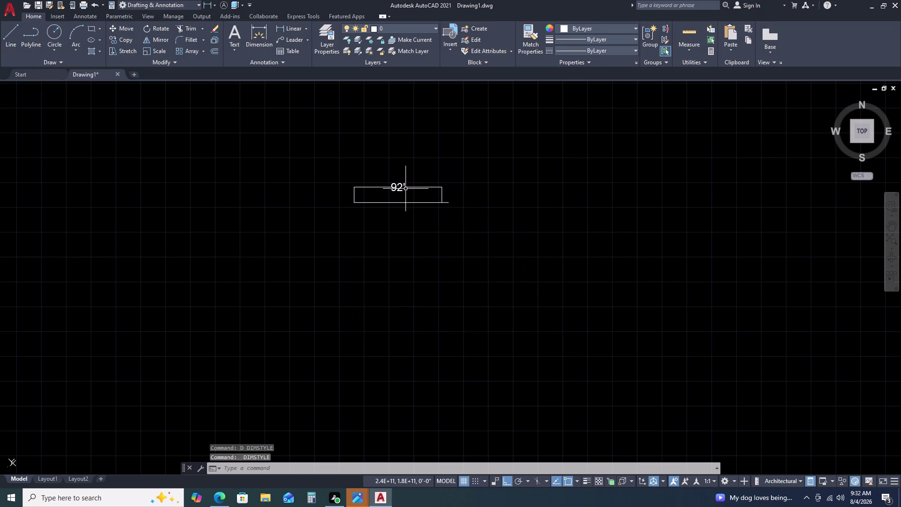
Start a DIMLINEAR at the rectangle's lower right corner, then cancel the 6'-9 1/2" preview.
key(d)
text(LI)
key(space)
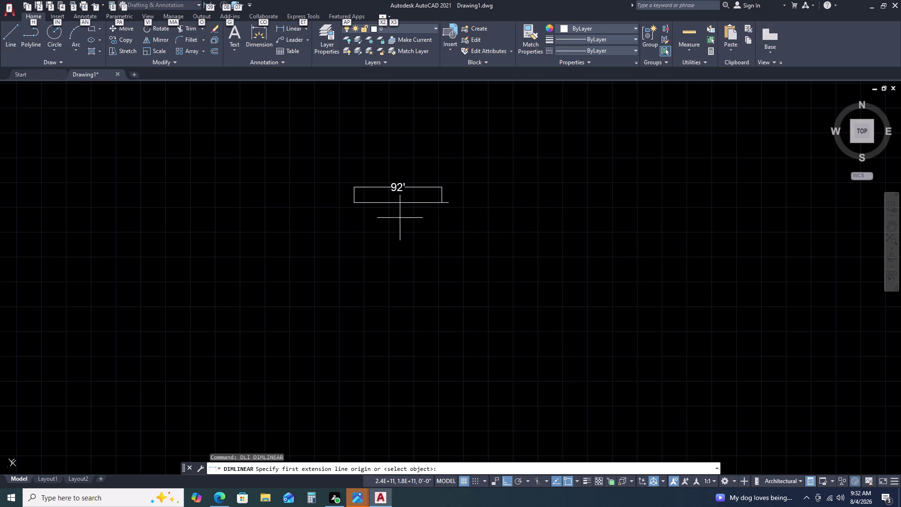
key(space)
scroll(up, 3)
key(space)
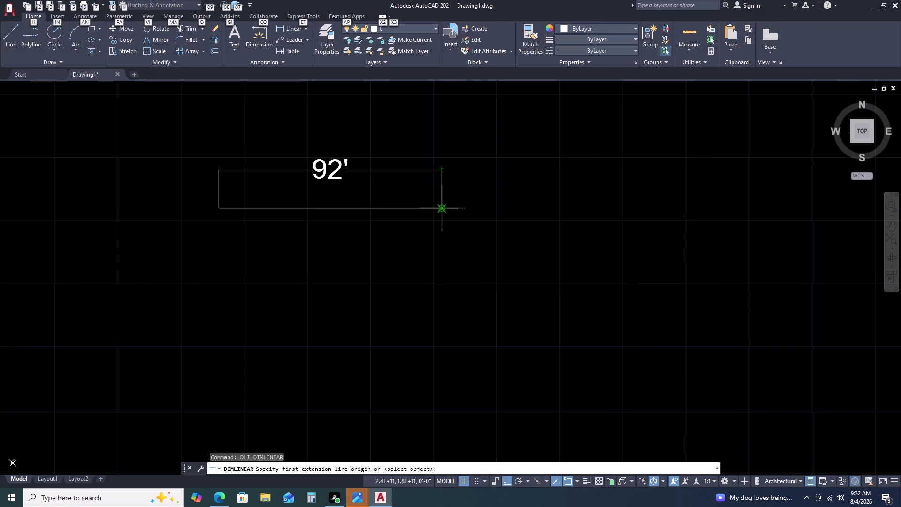
click(441, 209)
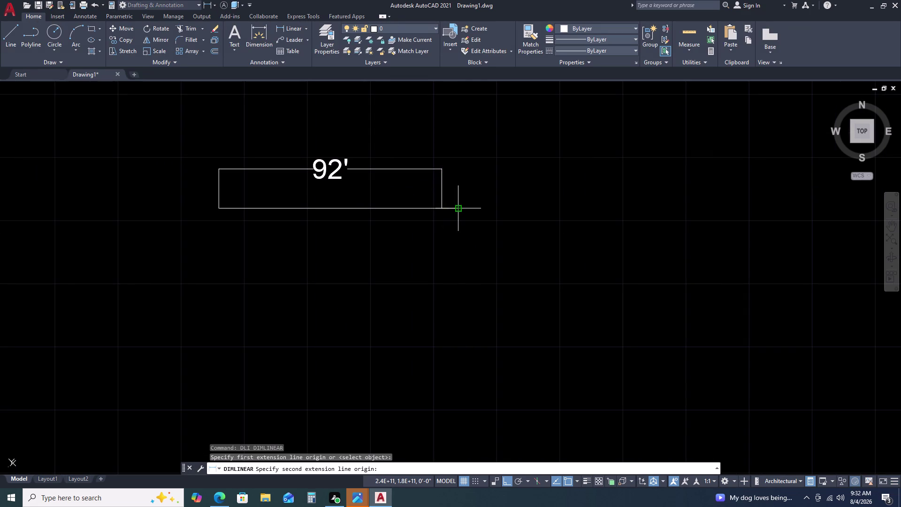
click(458, 210)
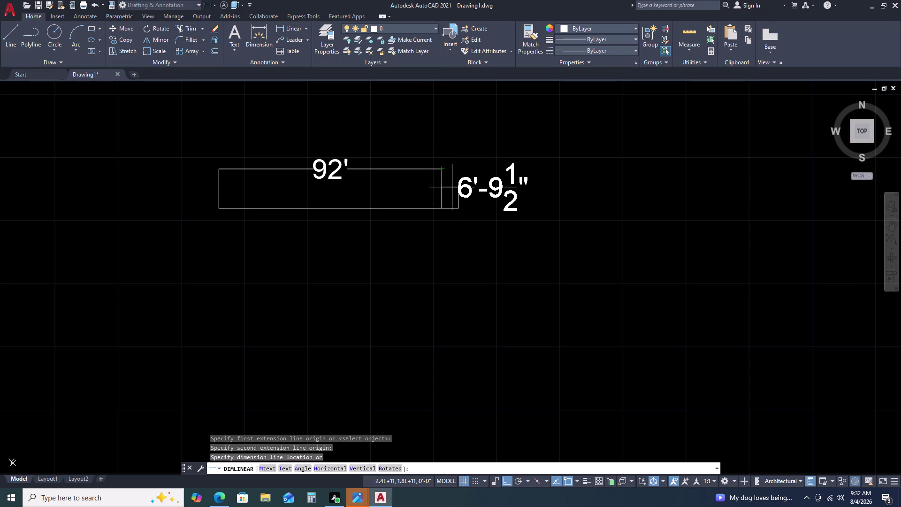
scroll(up, 3)
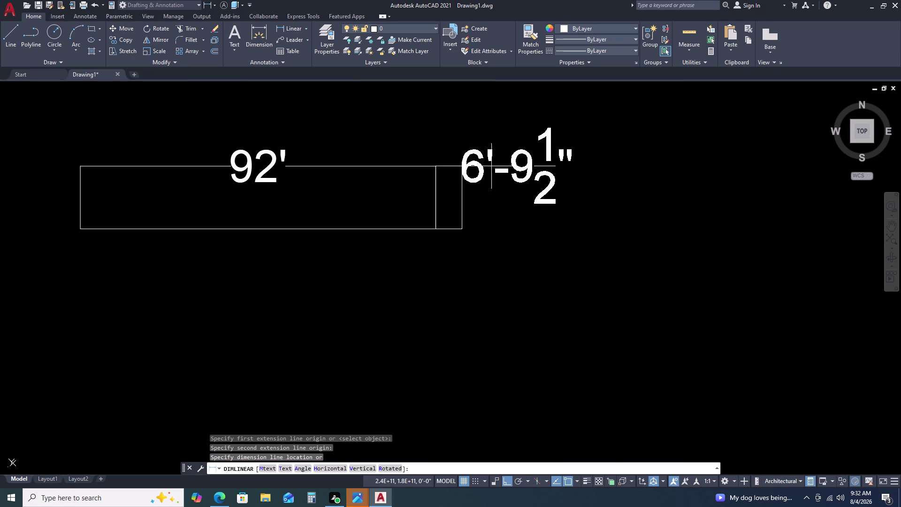
key(Escape)
scroll(down, 3)
scroll(up, 3)
scroll(down, 3)
scroll(up, 3)
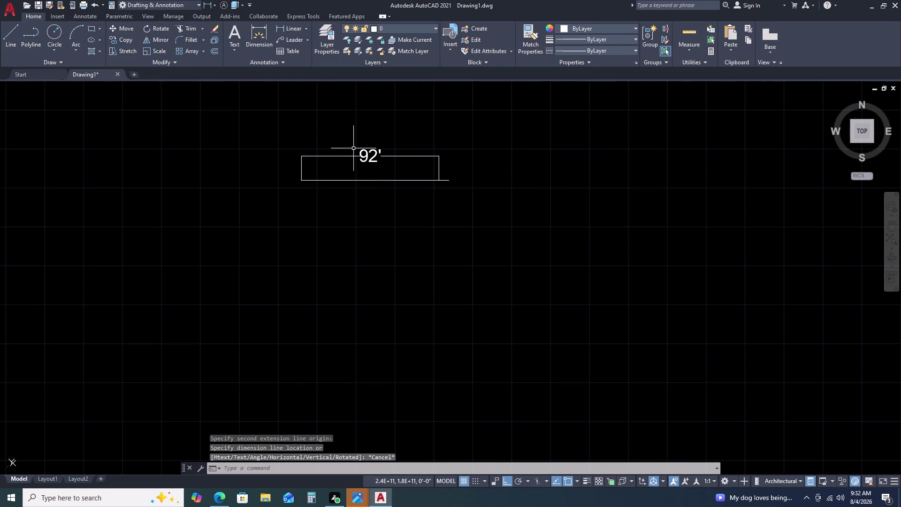
scroll(up, 3)
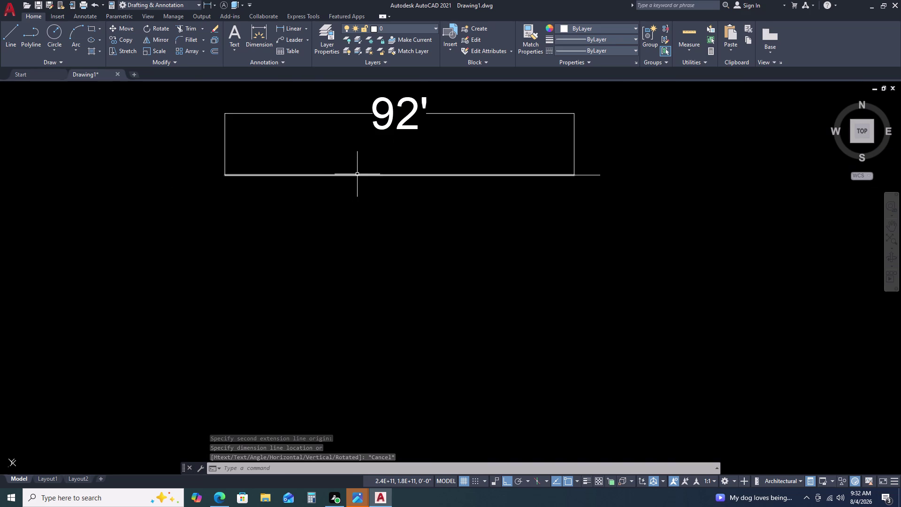
Start a line below the 92' rectangle and try a typed length of 92'81.5.
scroll(down, 3)
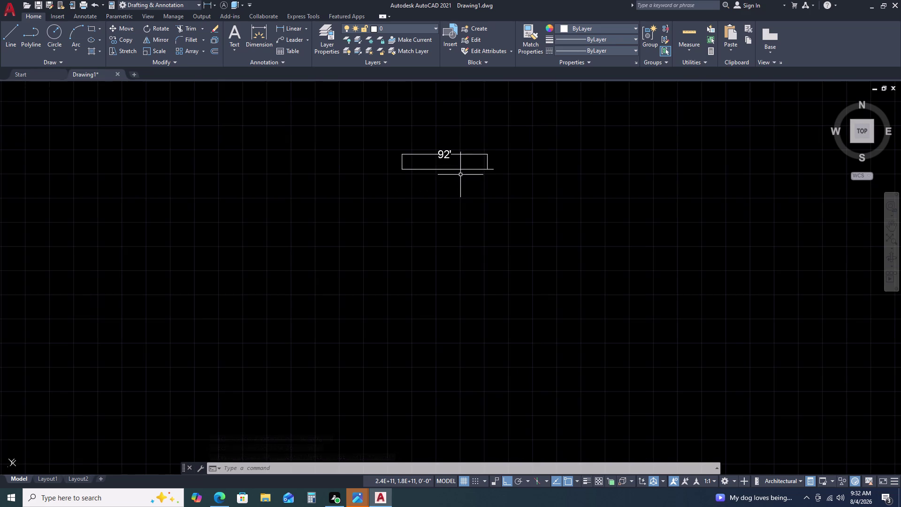
scroll(up, 3)
key(l)
key(space)
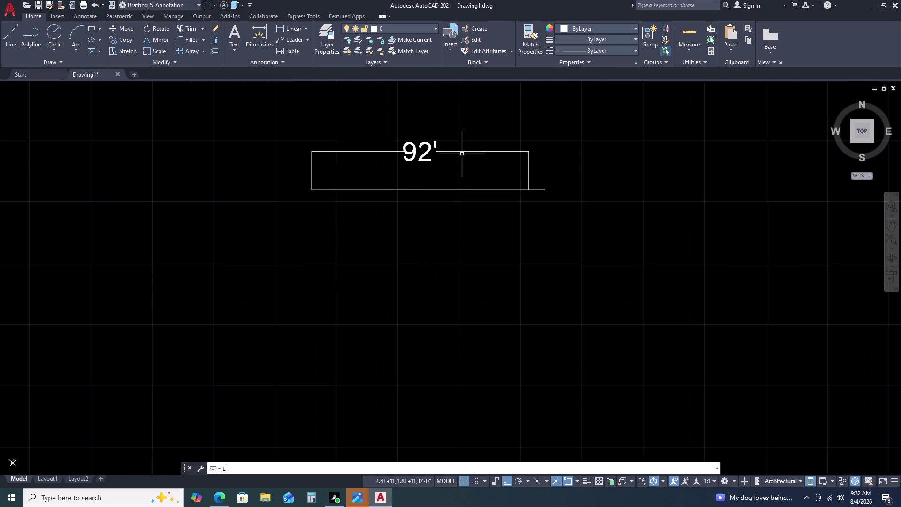
click(309, 209)
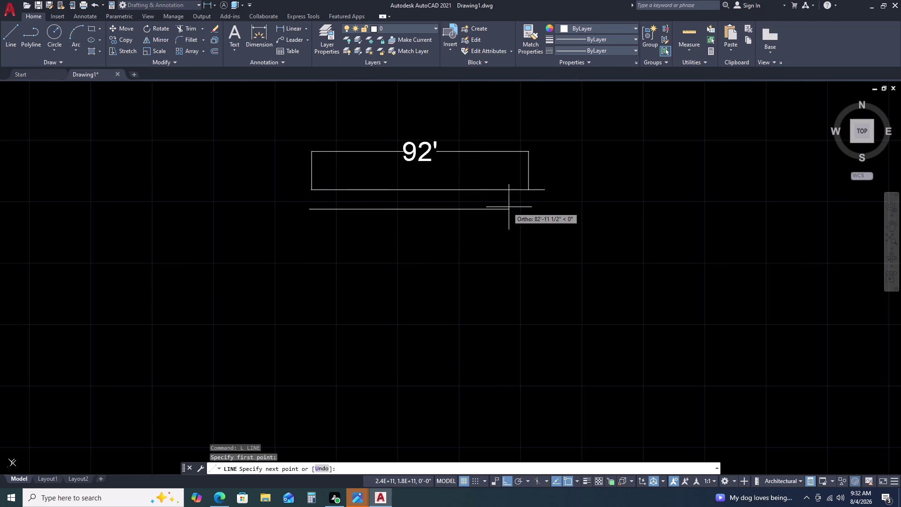
text(9)
text(2')
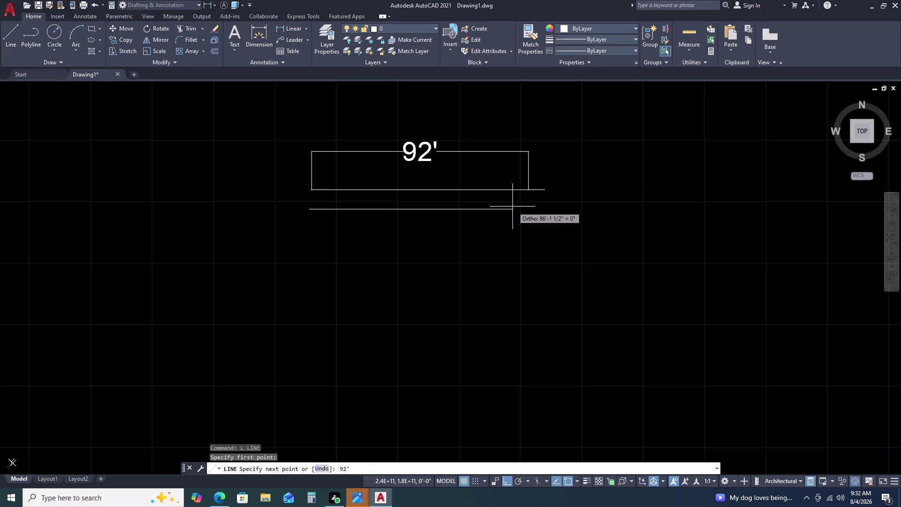
text(8)
text(1)
key(period)
key(5)
key(Return)
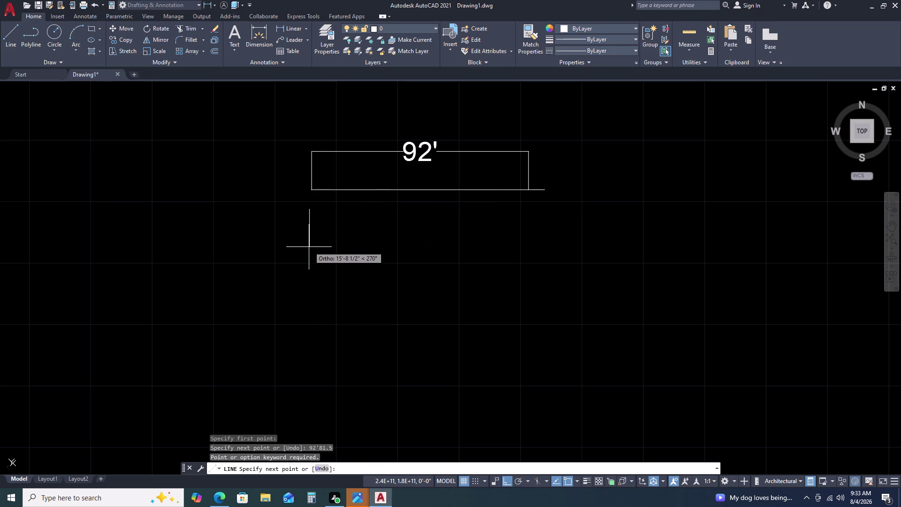
Retry the rejected 92'81.5 length, then end the line beneath the rectangle's right end.
scroll(up, 3)
scroll(up, 3)
scroll(down, 3)
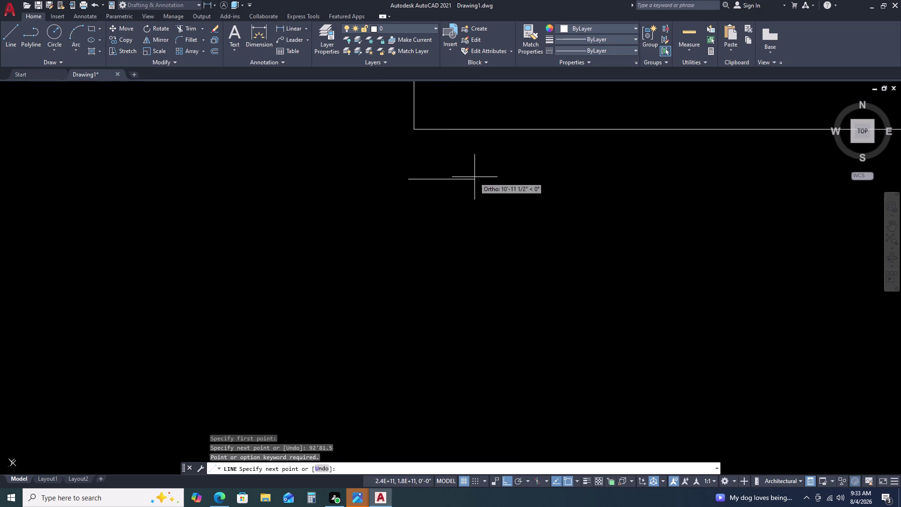
scroll(down, 3)
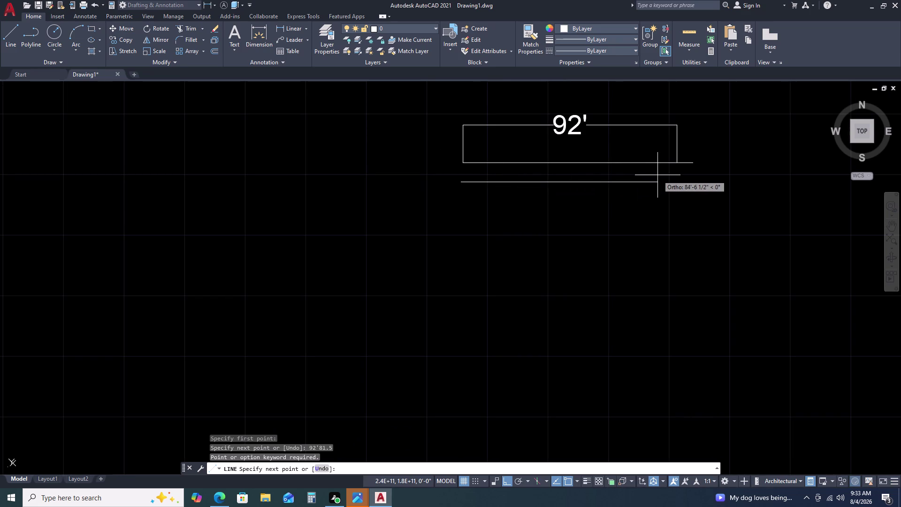
text(92)
key(apostrophe)
key(BackSpace)
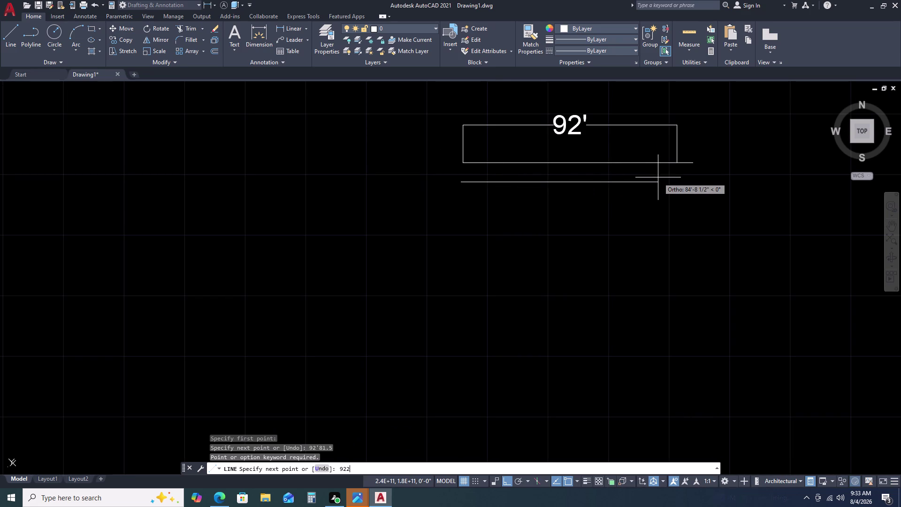
key(BackSpace)
key(apostrophe)
text(81.)
key(5)
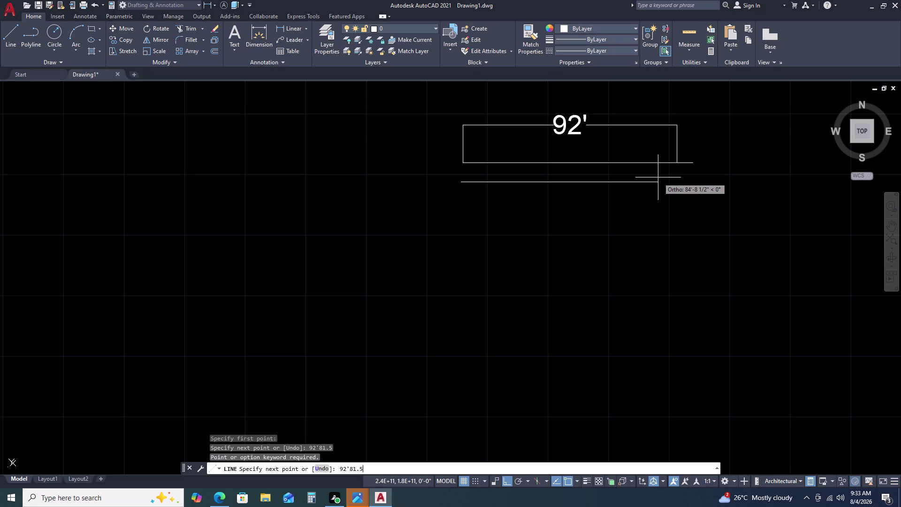
key(Return)
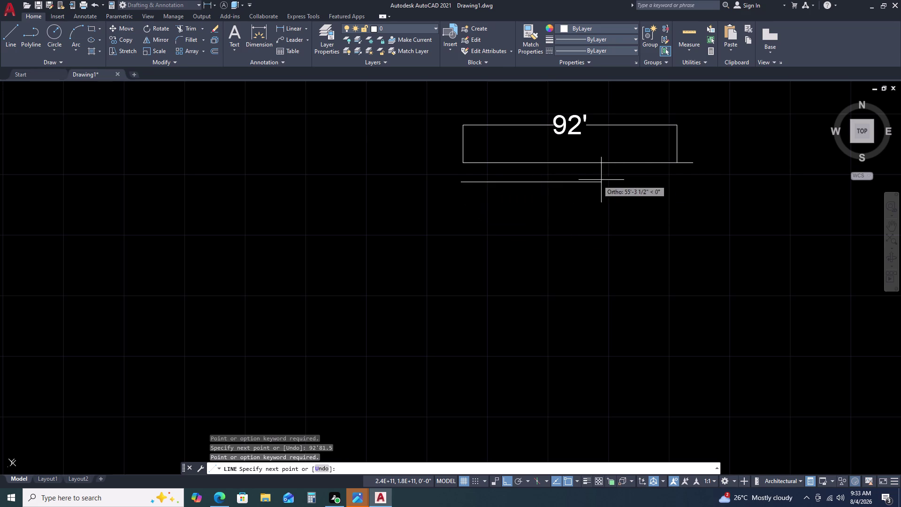
scroll(up, 3)
scroll(up, 3)
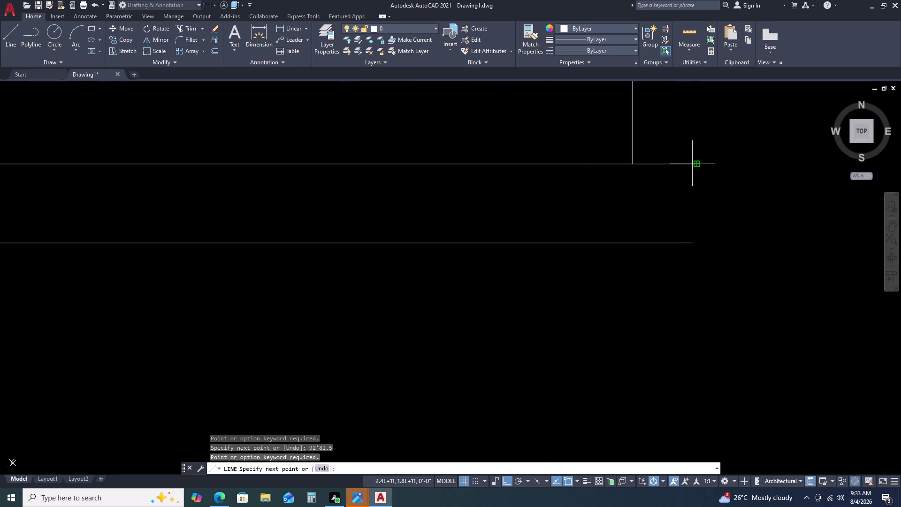
click(697, 244)
scroll(down, 3)
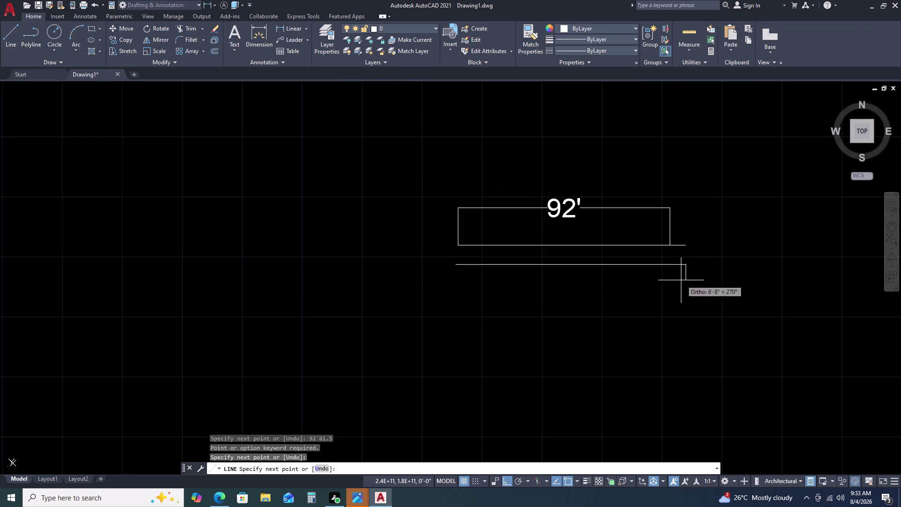
key(Escape)
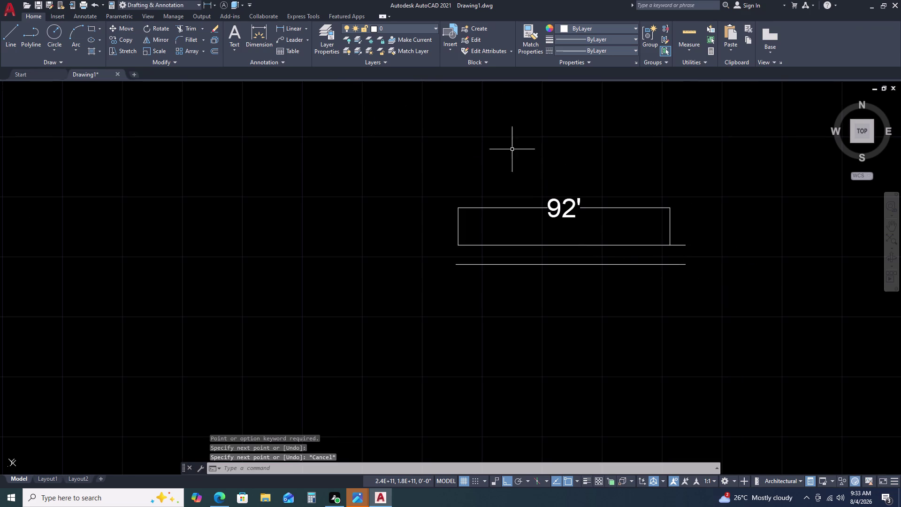
Dimension the new lower line, placing the 99'-9" width dimension above the outline.
click(297, 31)
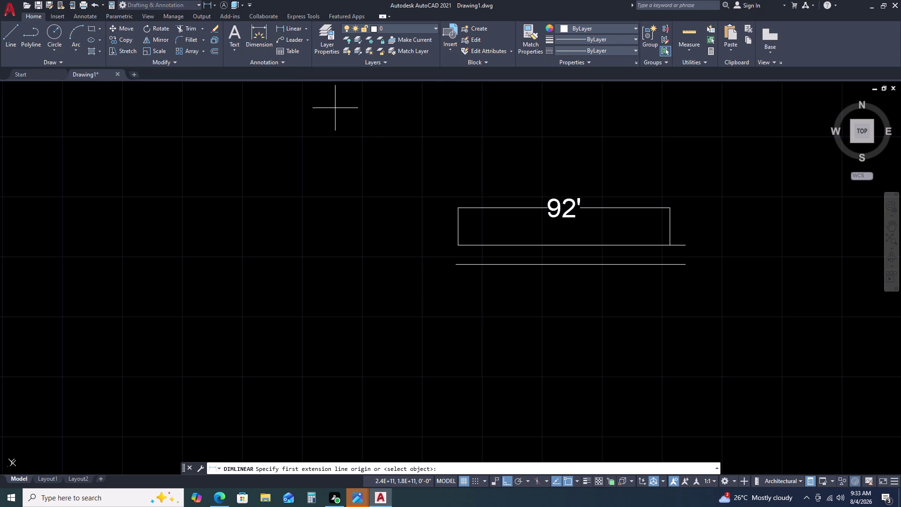
key(space)
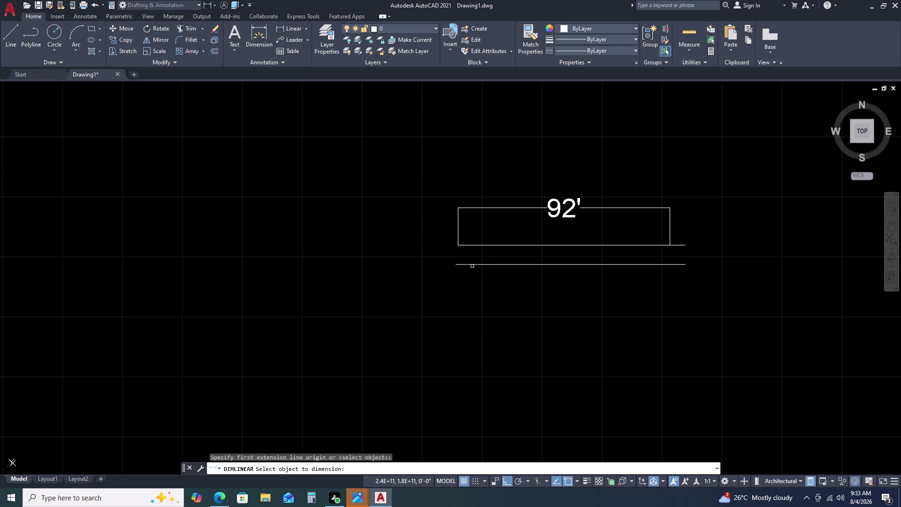
click(476, 264)
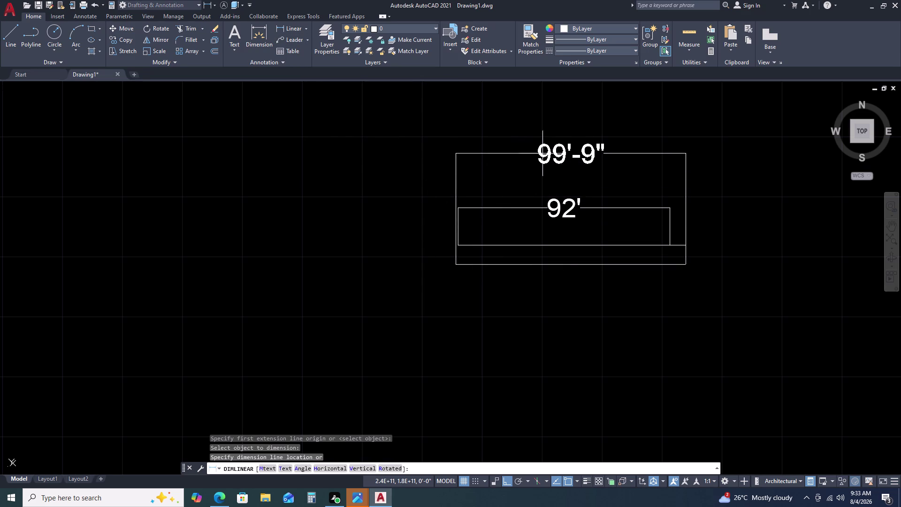
double_click(559, 142)
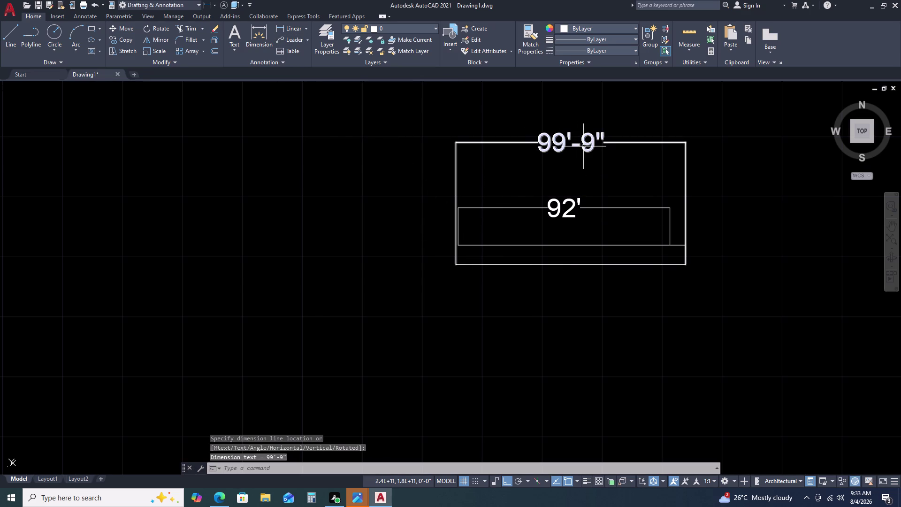
click(664, 265)
scroll(down, 3)
scroll(up, 3)
middle_drag(662, 257, 566, 240)
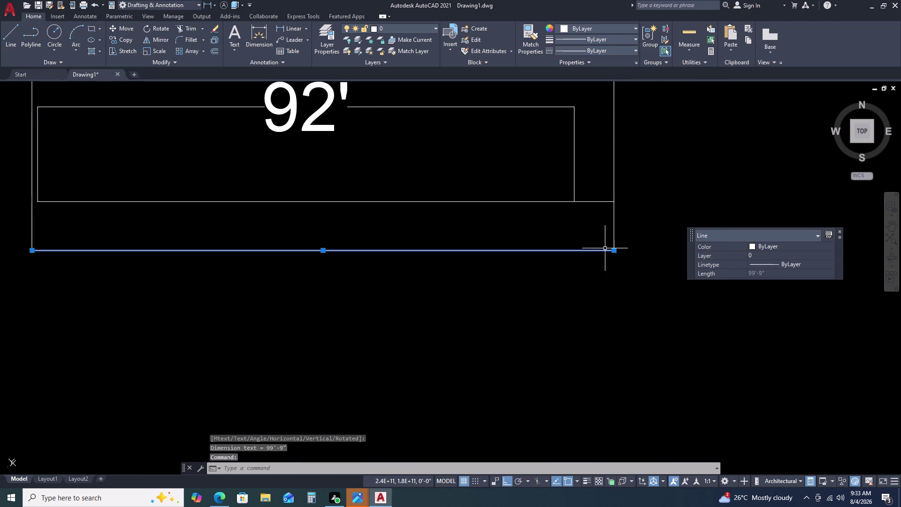
Stretch the bottom line's right endpoint by 0.5 inch.
click(615, 251)
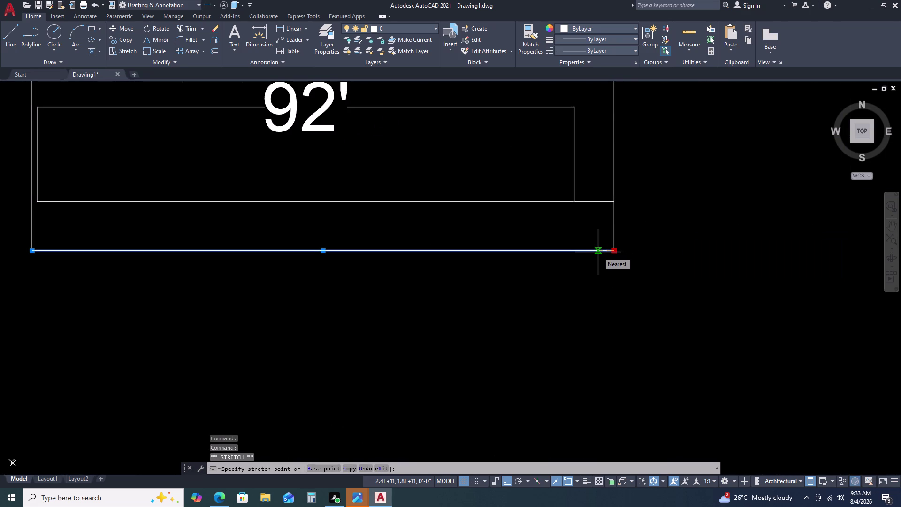
text(0.5)
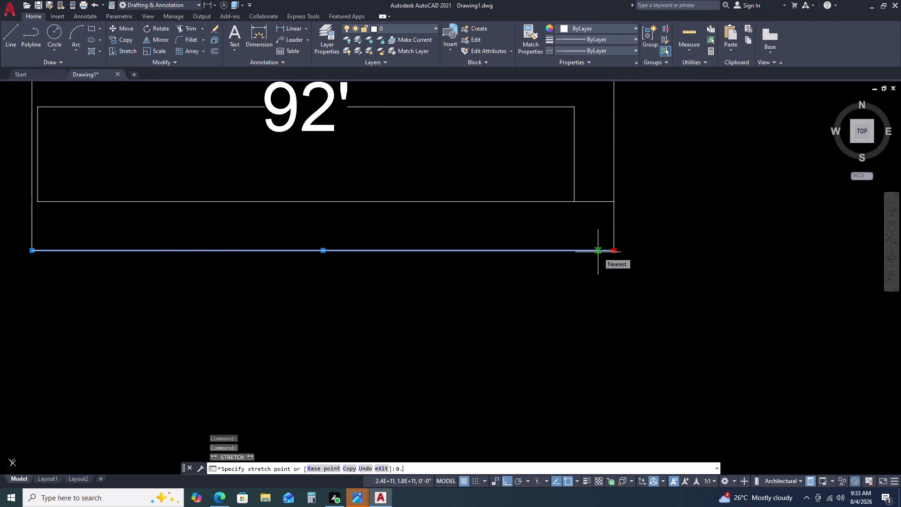
key(space)
scroll(up, 3)
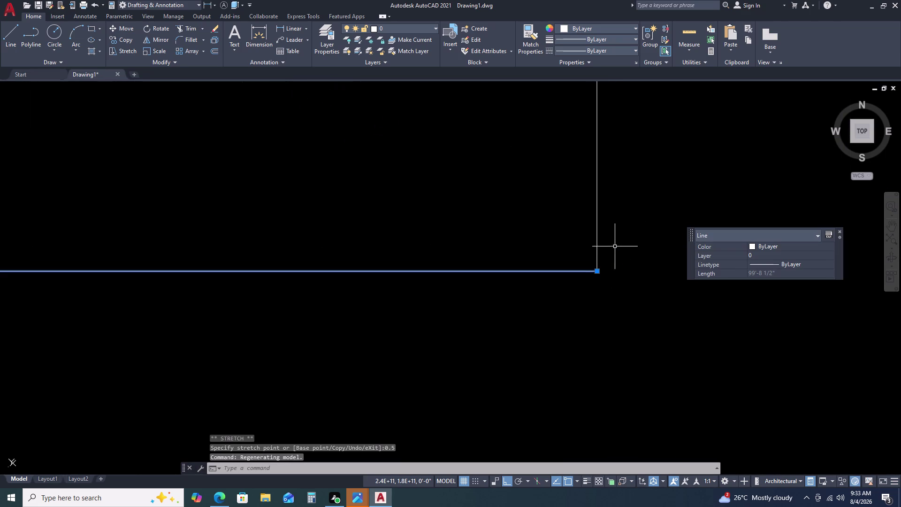
scroll(up, 3)
scroll(up, 3)
scroll(up, 3)
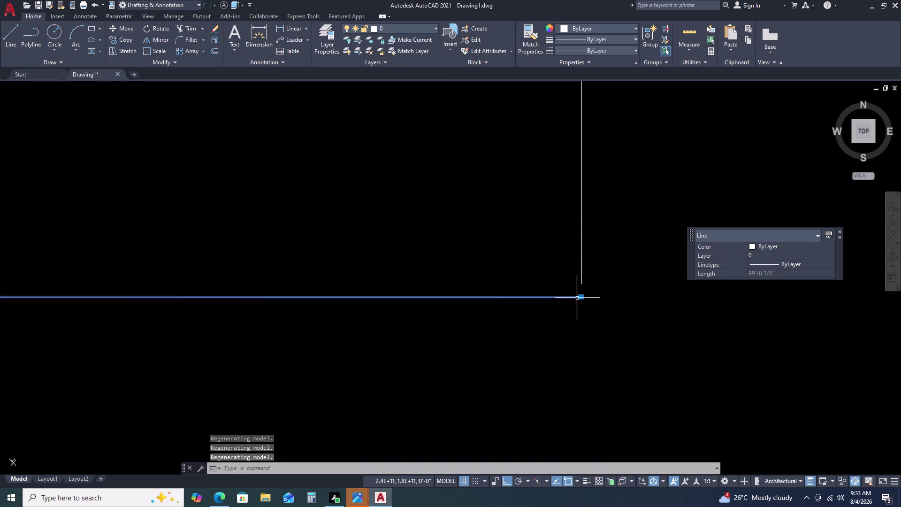
Stretch the endpoint by 0.5 again so the width reads 99'-8 1/2", and zoom to extents.
click(578, 297)
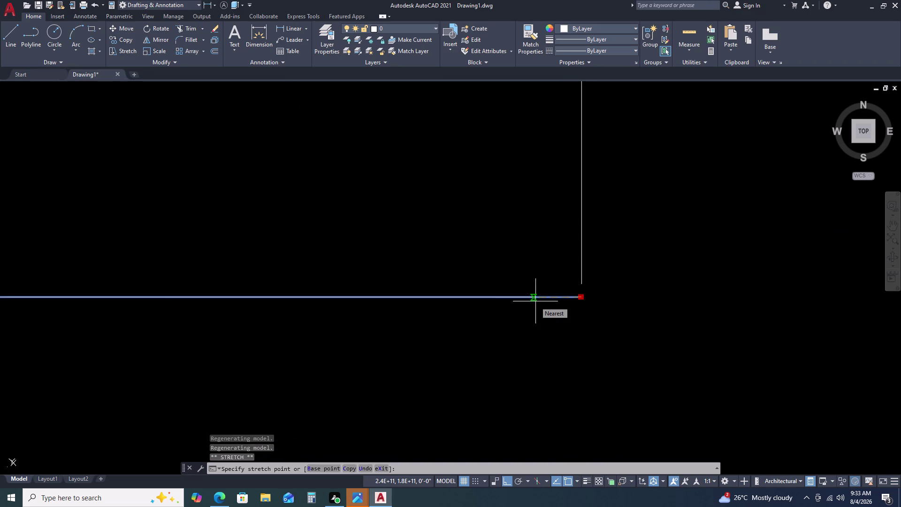
key(0)
key(Return)
key(period)
key(period)
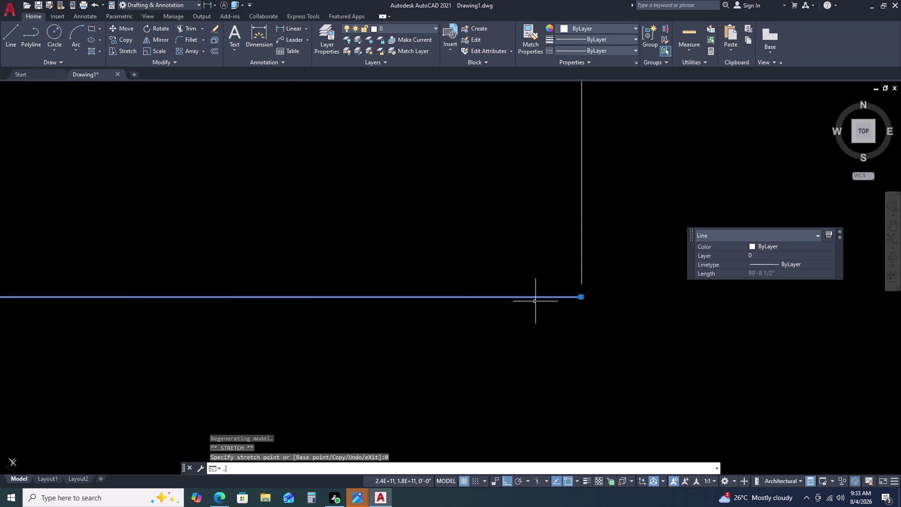
key(BackSpace)
key(BackSpace)
key(BackSpace)
text(0.)
text(5)
key(Return)
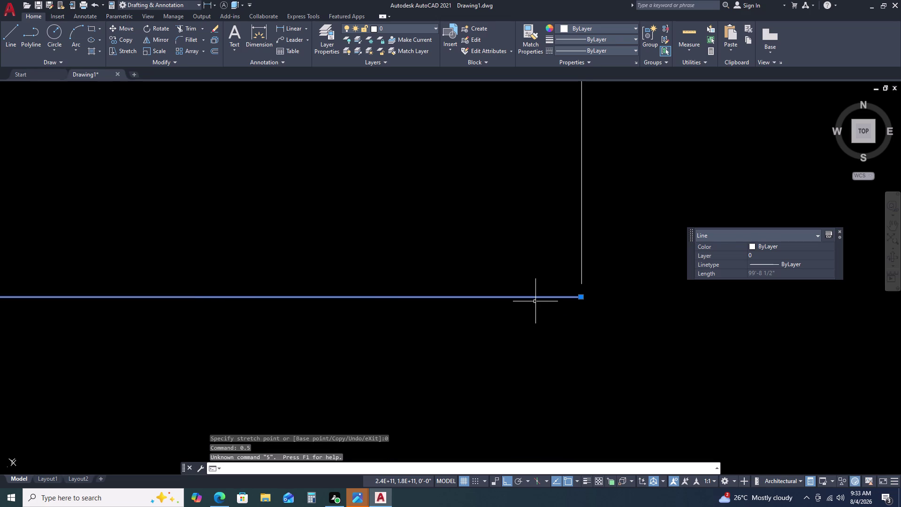
scroll(down, 3)
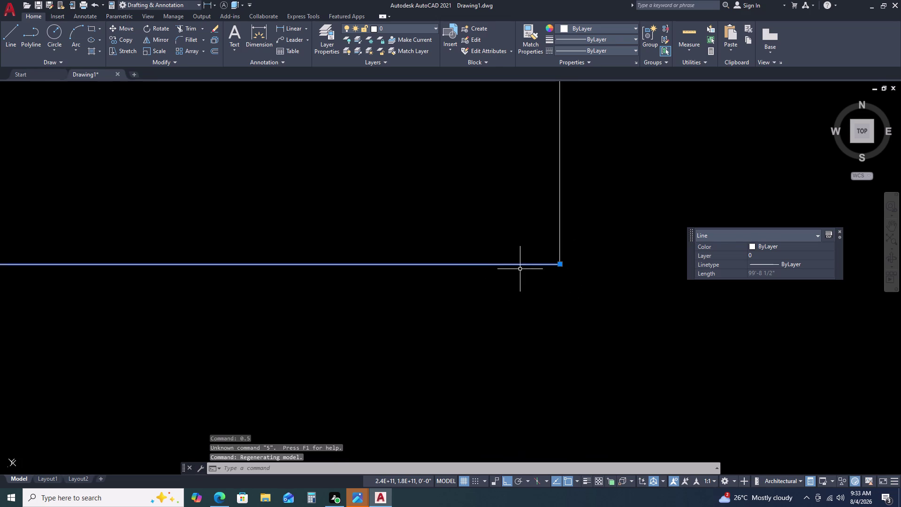
scroll(up, 3)
scroll(up, 3)
key(Escape)
scroll(down, 3)
scroll(down, 3)
middle_drag(472, 270, 505, 297)
middle_click(517, 307)
middle_drag(528, 312, 532, 316)
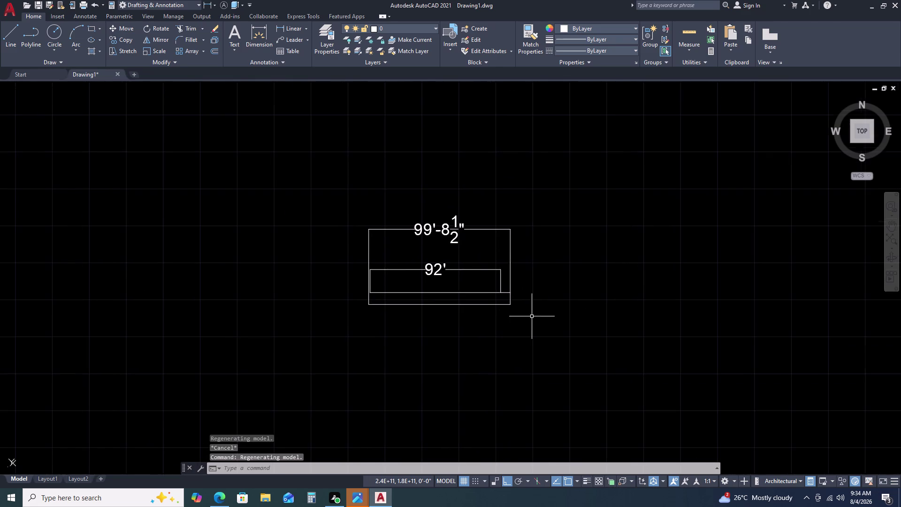
Inspect the 99'-8 1/2" width dimension and the outline's bottom edge, then clear the selection.
scroll(up, 3)
scroll(up, 3)
scroll(down, 3)
scroll(up, 3)
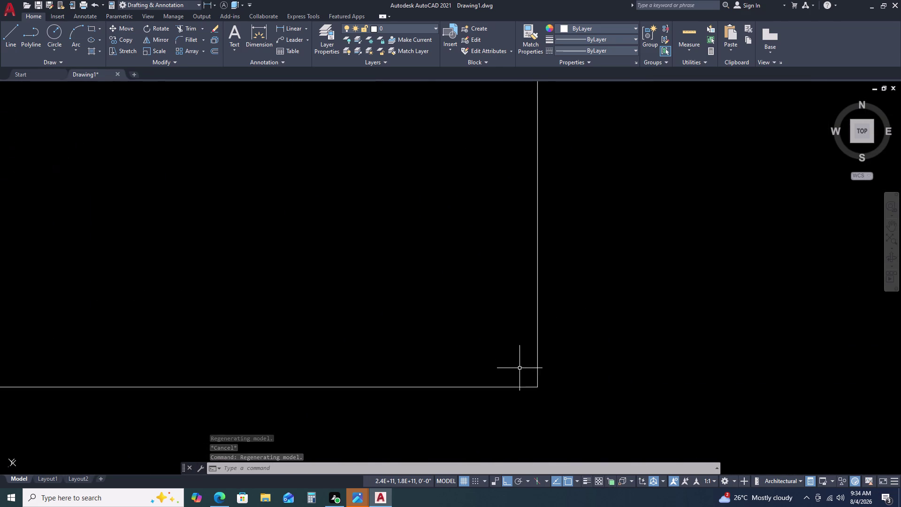
scroll(up, 3)
scroll(up, 3)
scroll(up, 3)
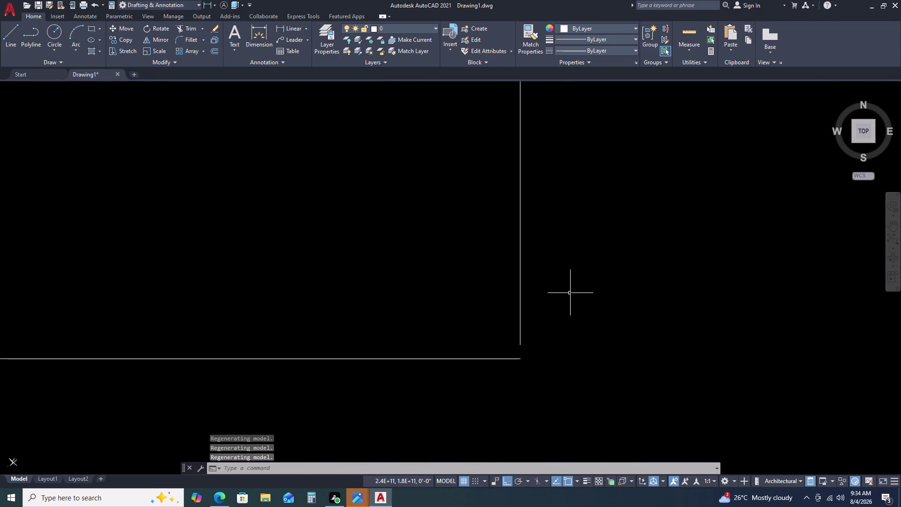
click(519, 358)
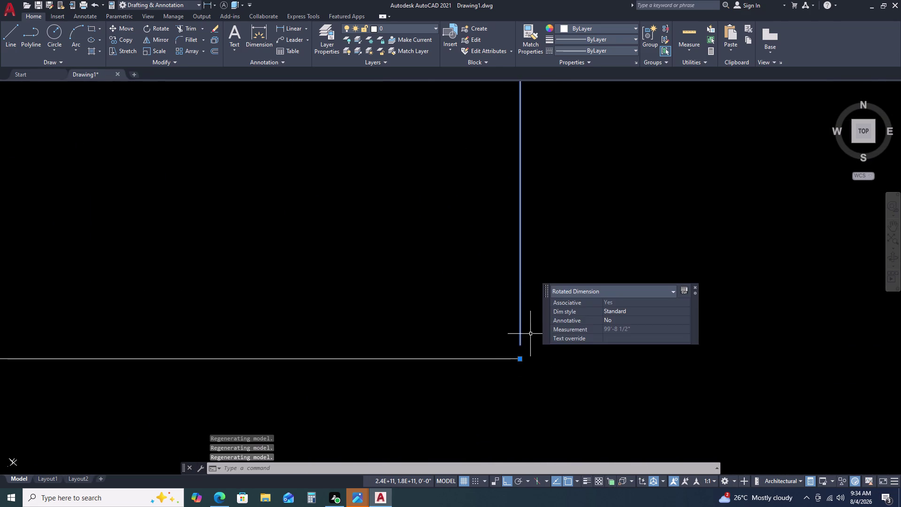
key(Escape)
click(501, 355)
click(491, 372)
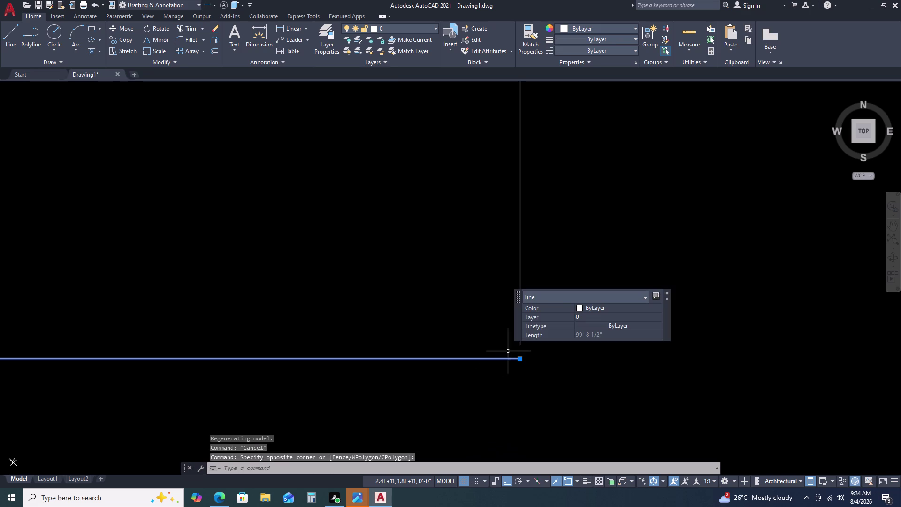
double_click(529, 281)
click(510, 282)
key(Escape)
scroll(down, 3)
key(Escape)
scroll(up, 3)
scroll(down, 3)
click(516, 263)
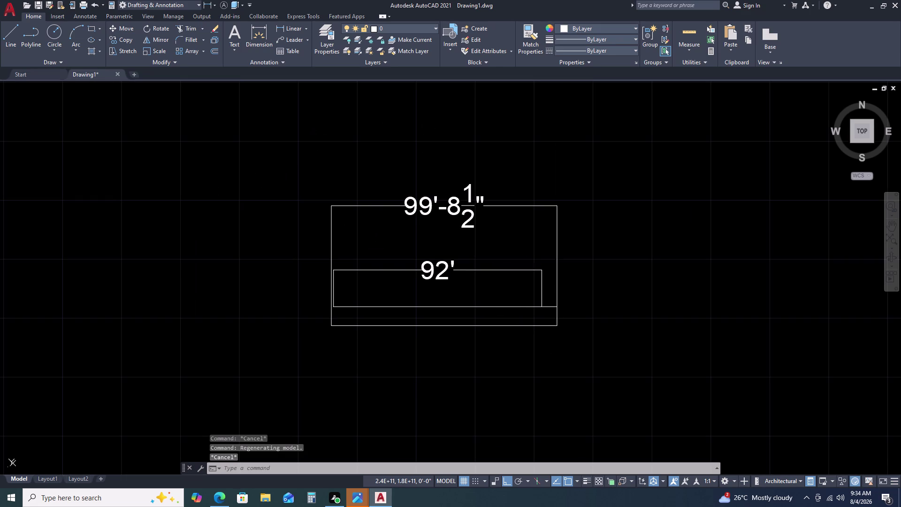
Erase the 92' dimension.
click(445, 304)
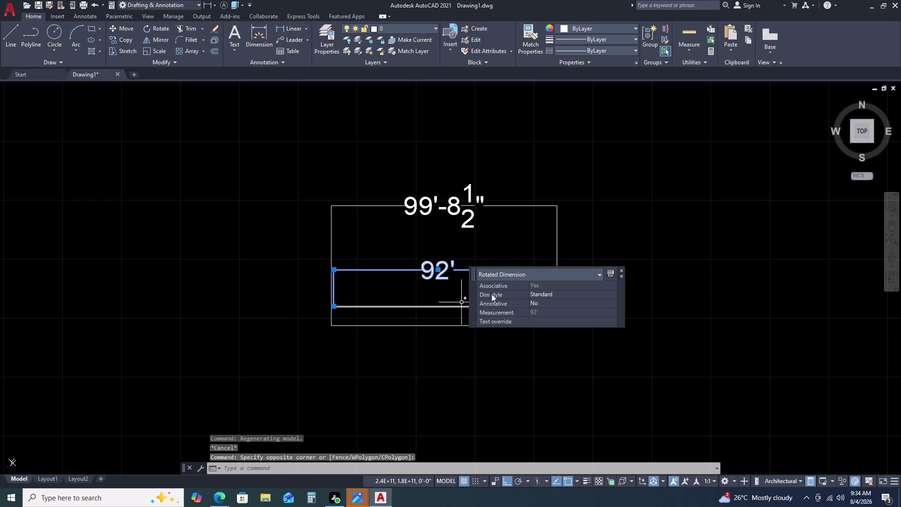
key(Delete)
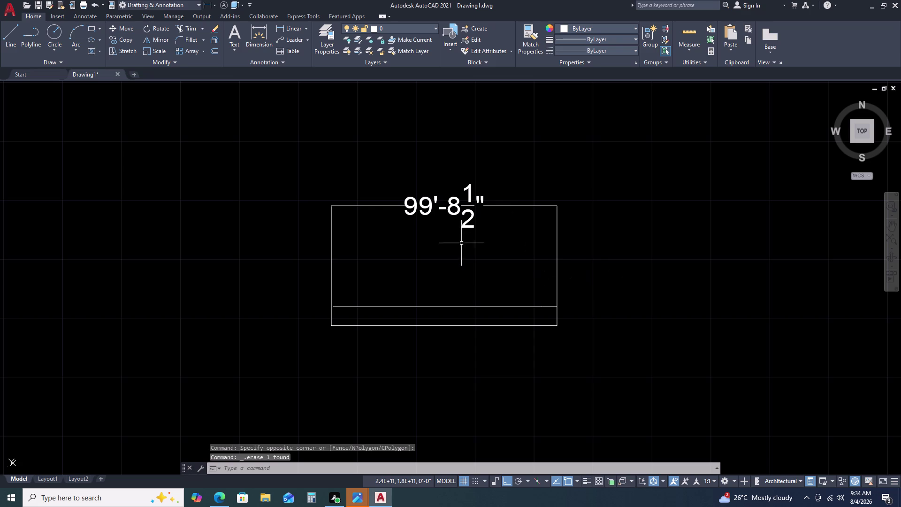
scroll(up, 3)
Cancel the stray object picks and pan the rectangular outline into view.
click(500, 295)
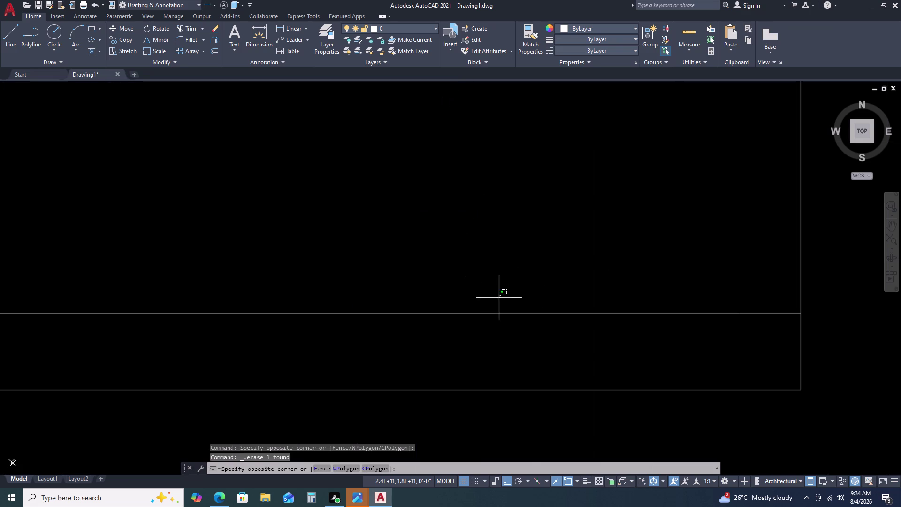
click(480, 320)
key(Delete)
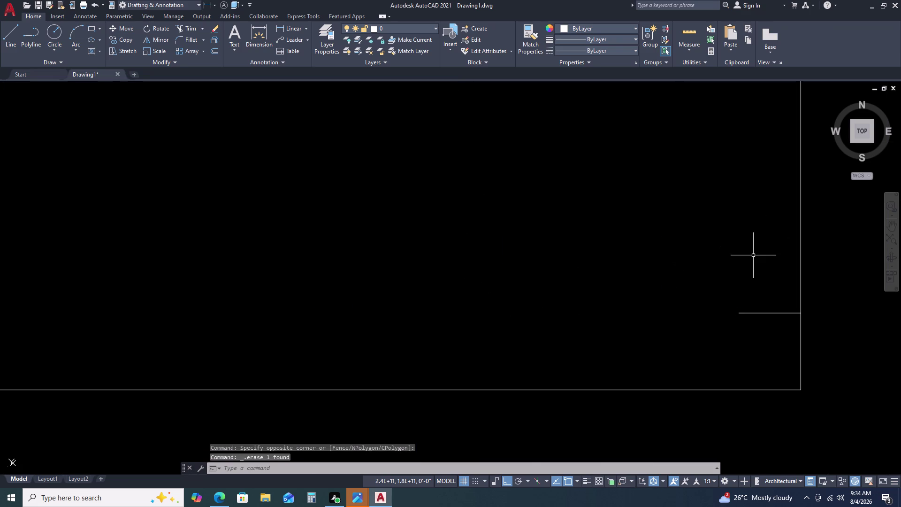
click(760, 280)
click(723, 323)
key(Delete)
scroll(down, 3)
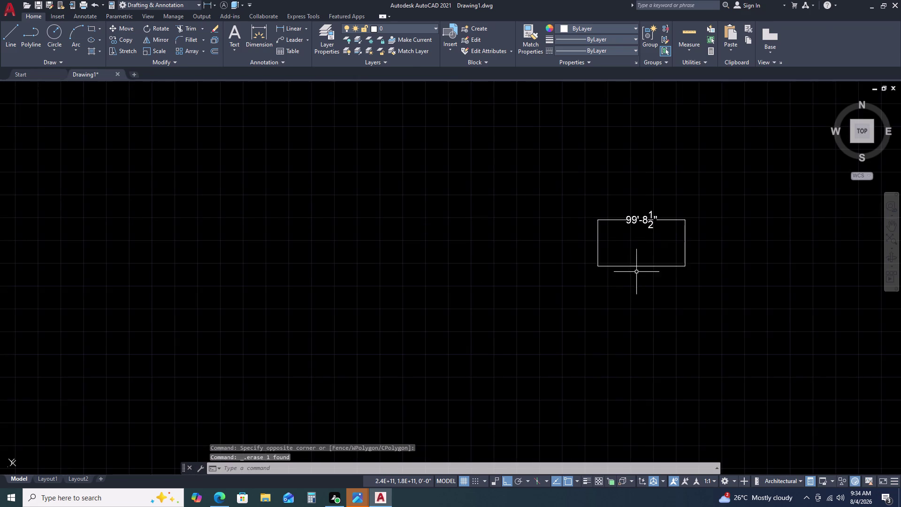
scroll(up, 3)
scroll(down, 3)
middle_drag(745, 218, 744, 216)
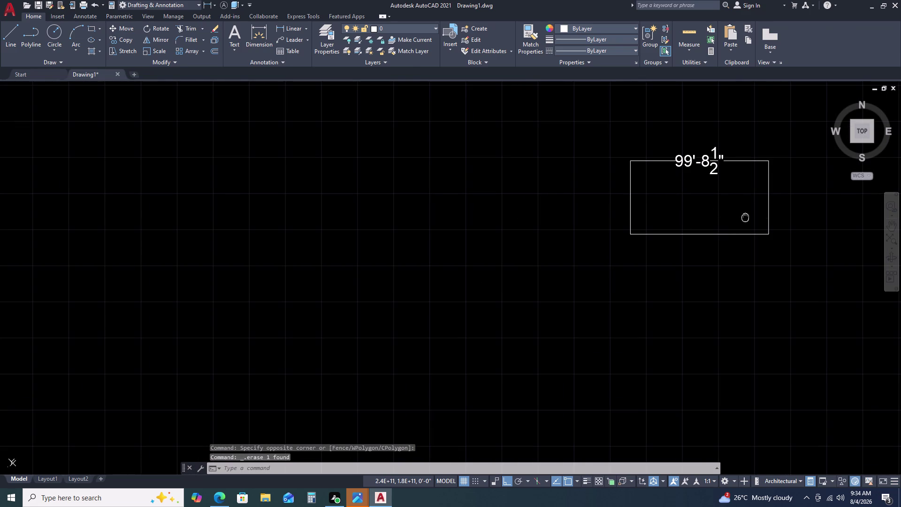
middle_drag(744, 217, 679, 229)
scroll(up, 3)
Select the 99'-8 1/2" width dimension.
click(706, 226)
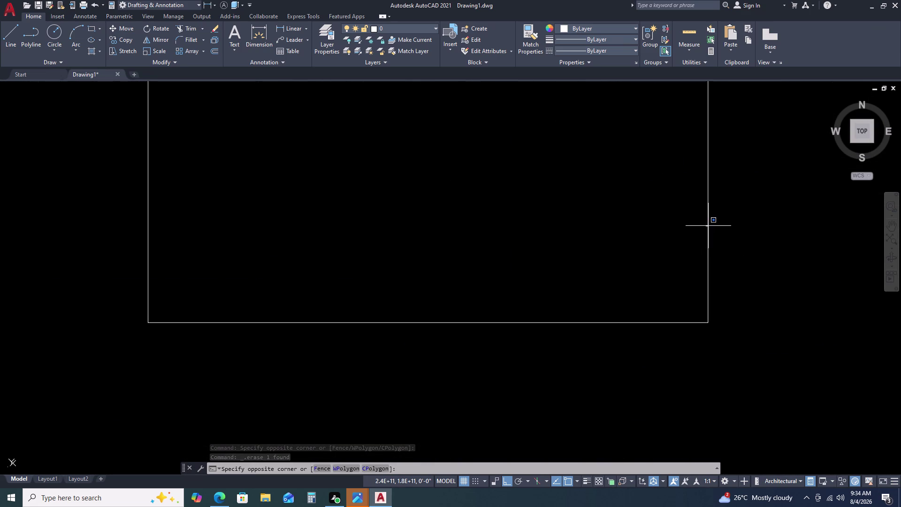
click(710, 219)
click(711, 214)
click(705, 223)
scroll(down, 3)
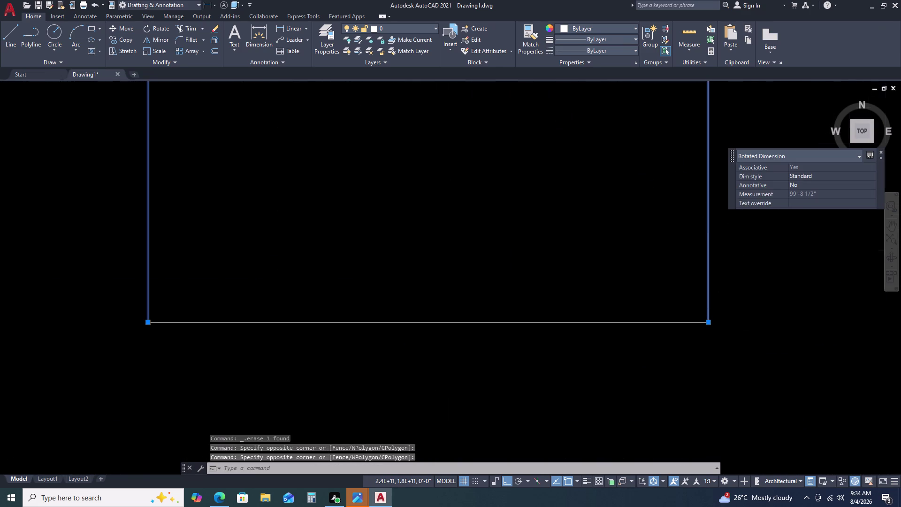
scroll(down, 3)
scroll(up, 3)
Stretch the dimension's right endpoint by 7 twice.
click(706, 314)
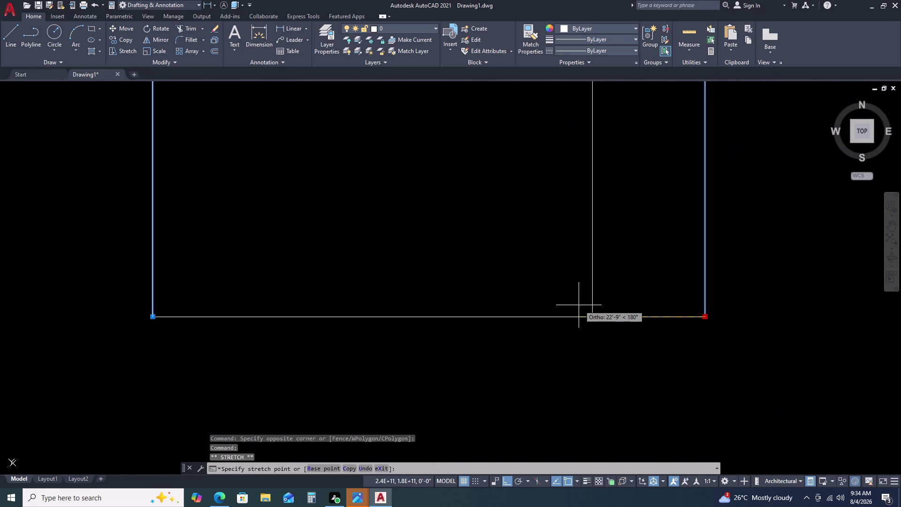
scroll(down, 3)
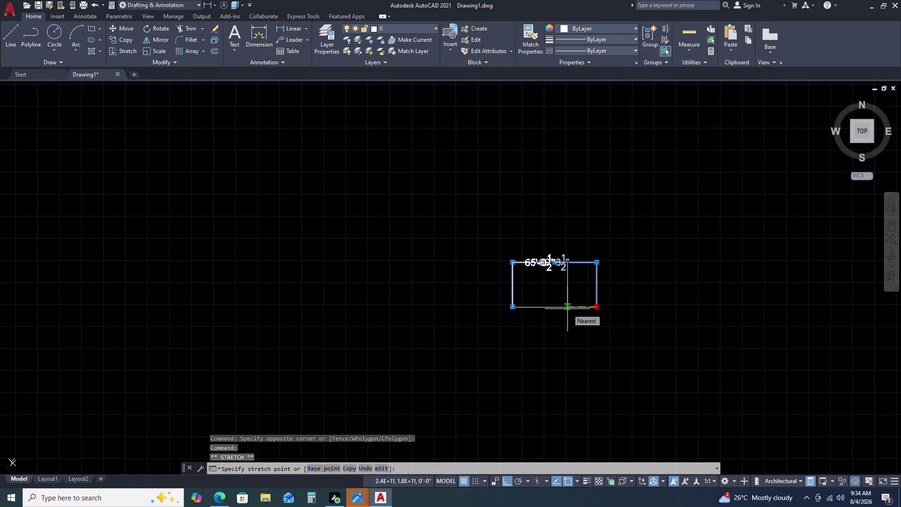
key(7)
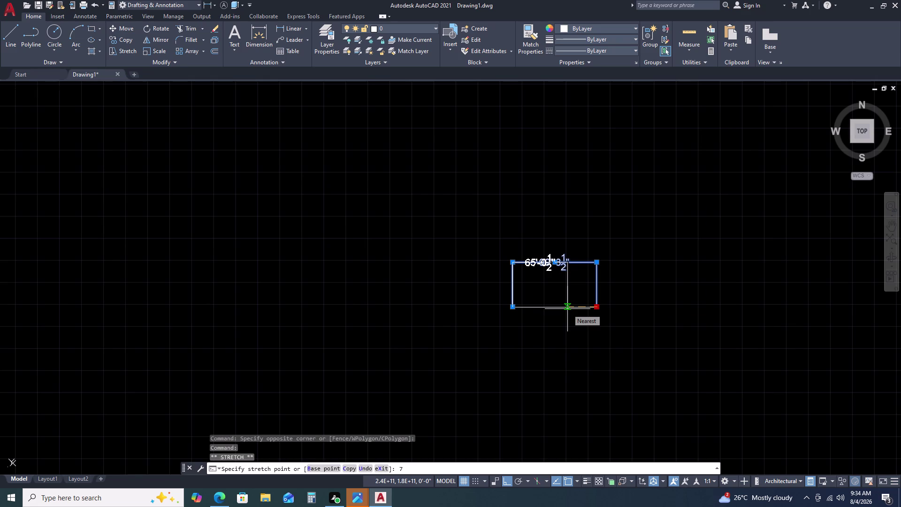
key(Return)
scroll(up, 3)
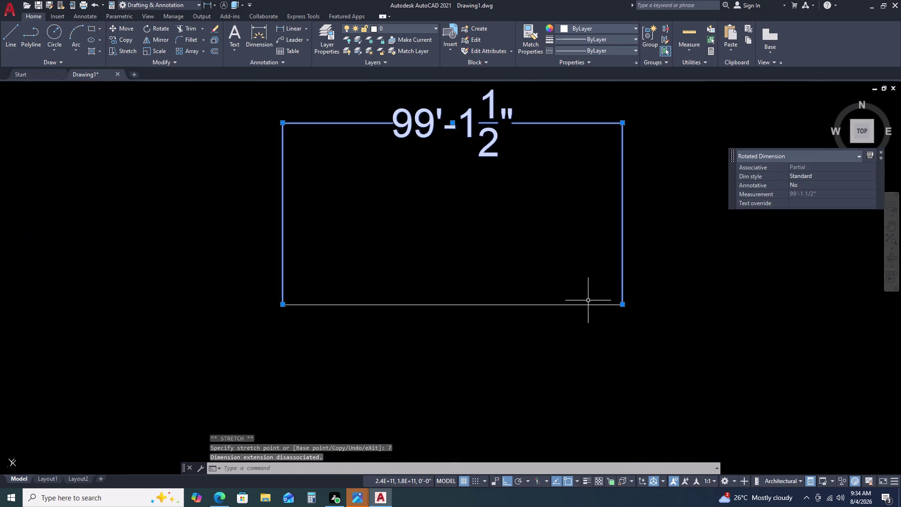
click(623, 305)
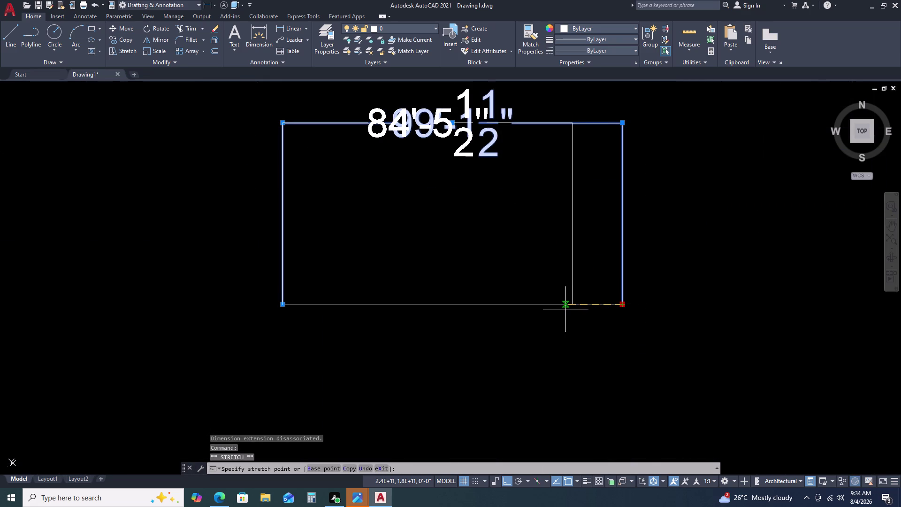
key(7)
key(Return)
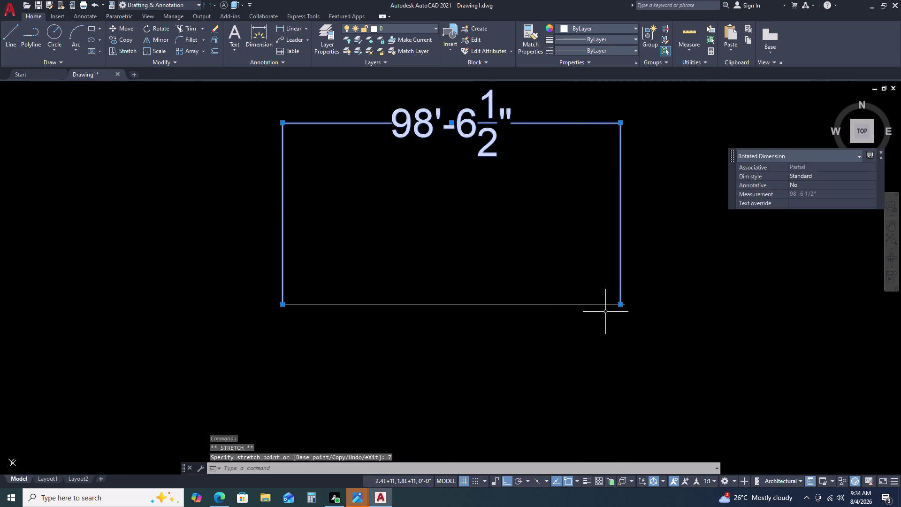
Abandon a third dimension stretch and undo the two previous corner edits.
click(621, 306)
key(7)
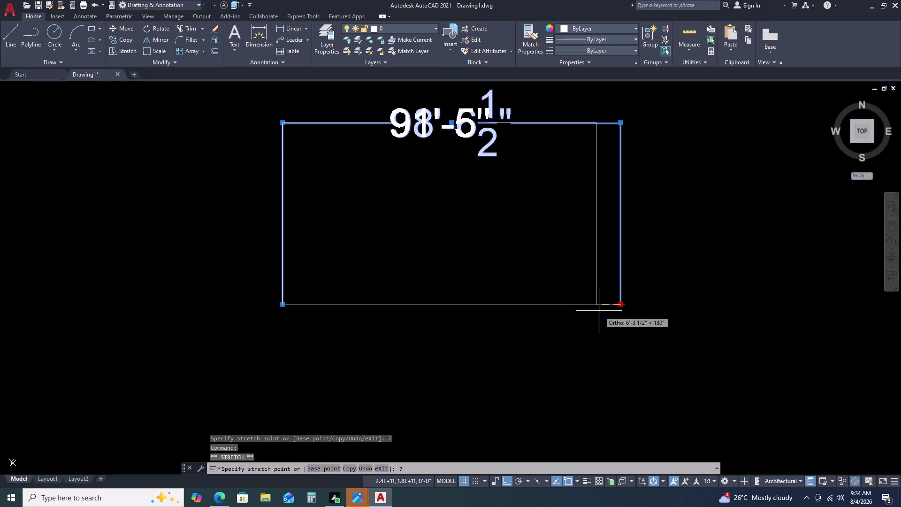
key(Escape)
key(ctrl+z)
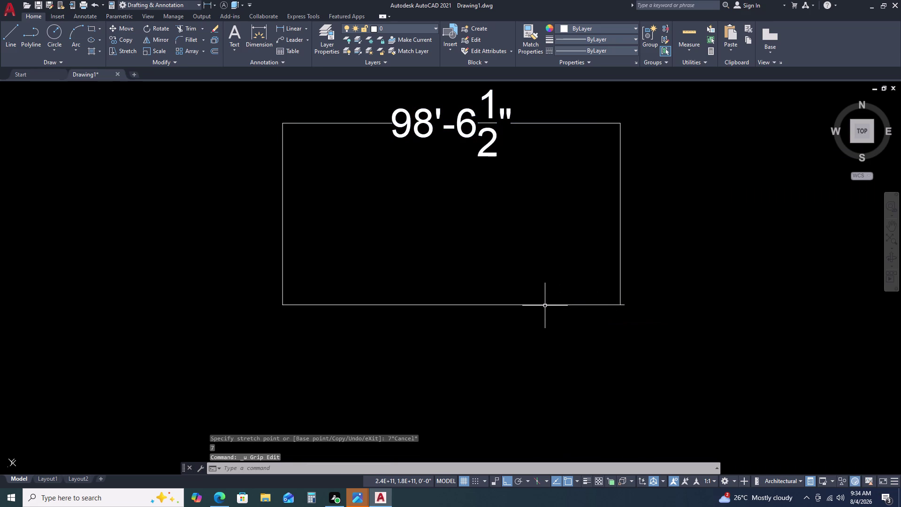
key(ctrl+z)
Stretch the lower-right corner 7' inward using a crossing window.
click(627, 284)
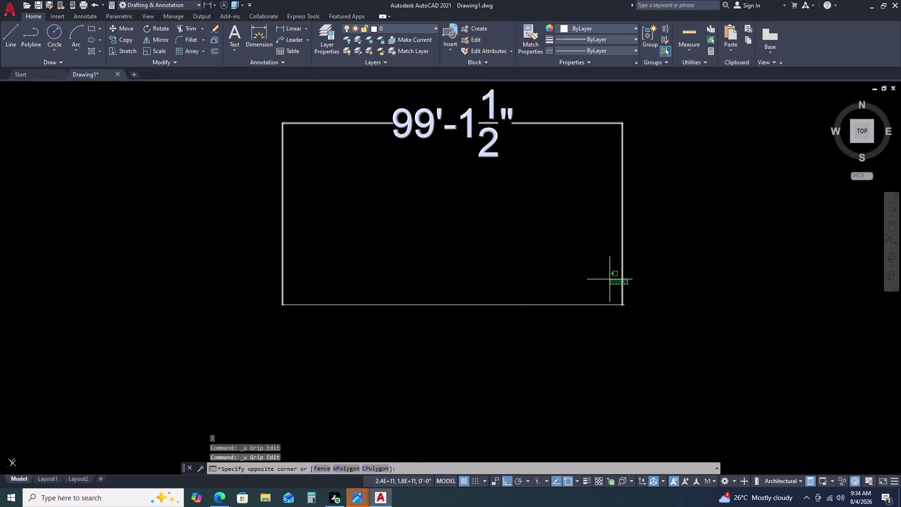
click(609, 279)
click(623, 304)
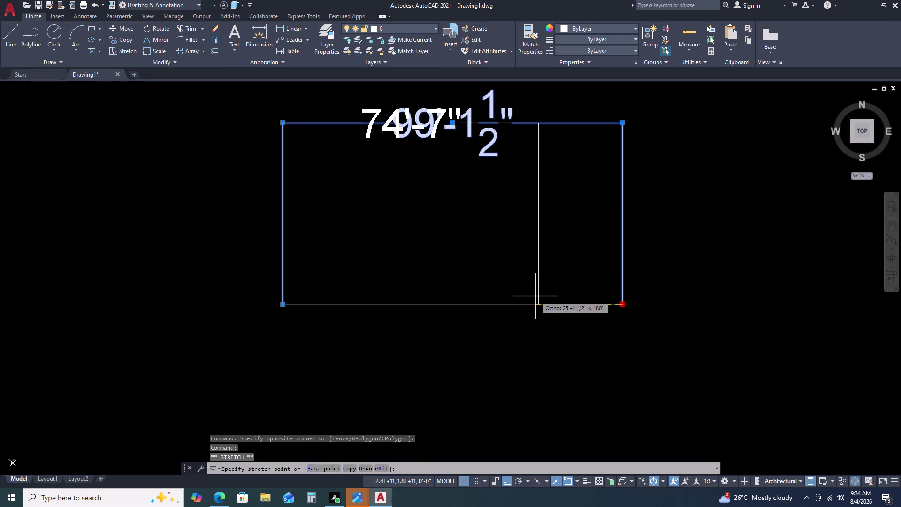
key(7)
key(apostrophe)
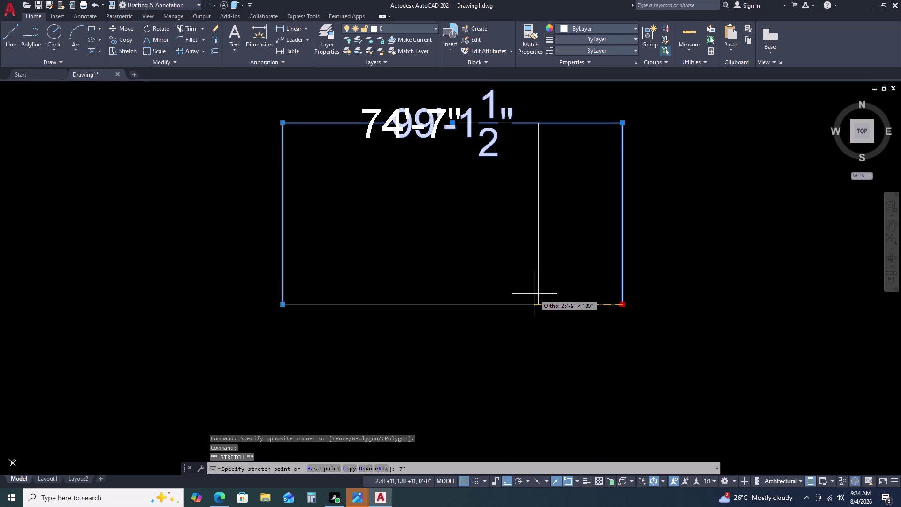
key(Return)
scroll(down, 3)
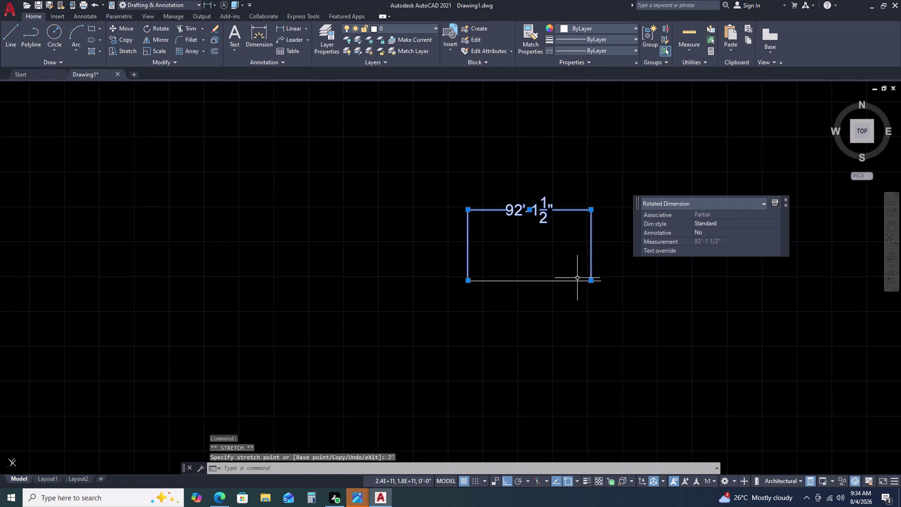
scroll(up, 3)
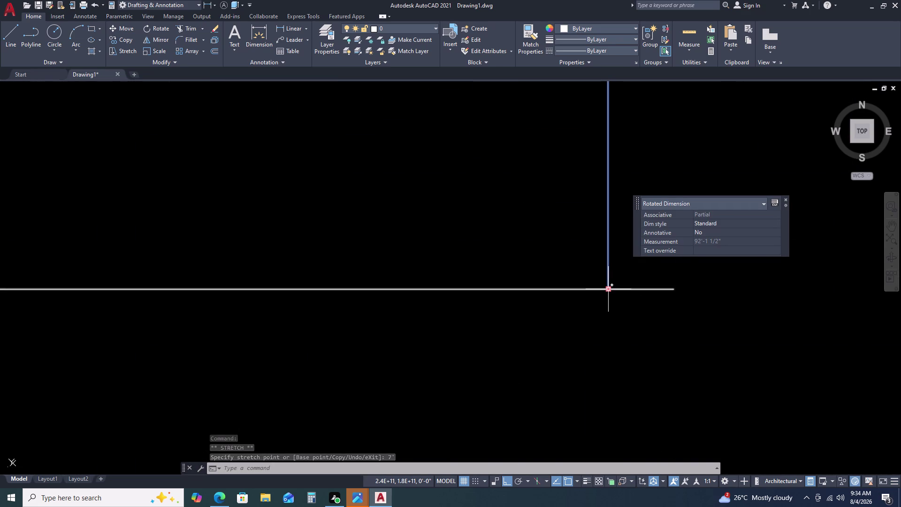
Push the lower-right corner 7" back outward.
click(607, 289)
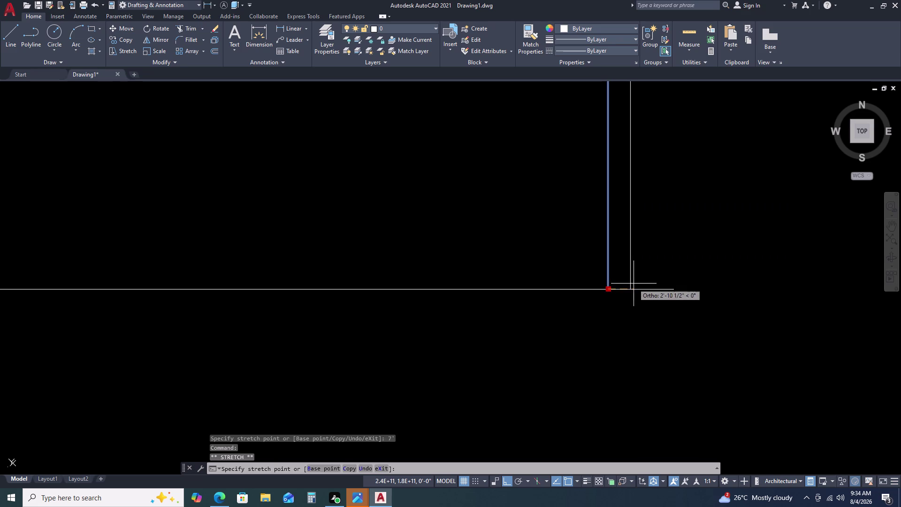
key(7)
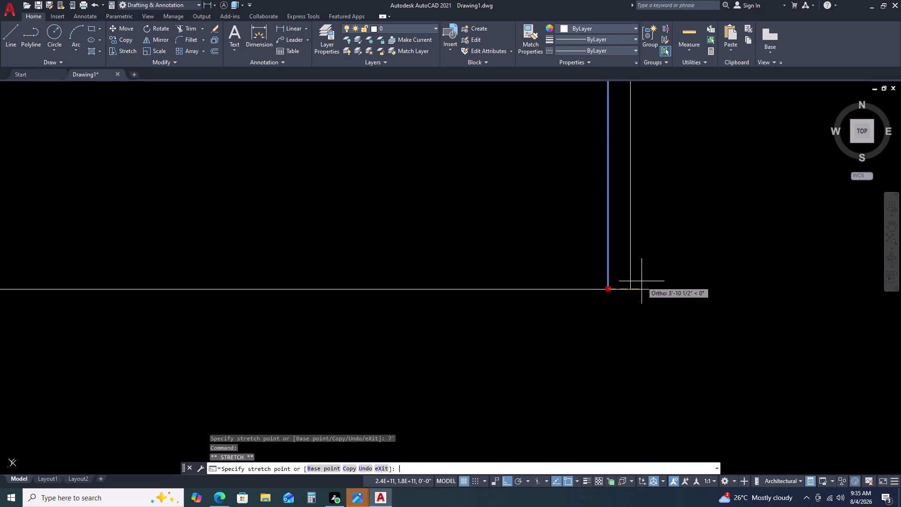
key(Return)
scroll(down, 3)
scroll(up, 3)
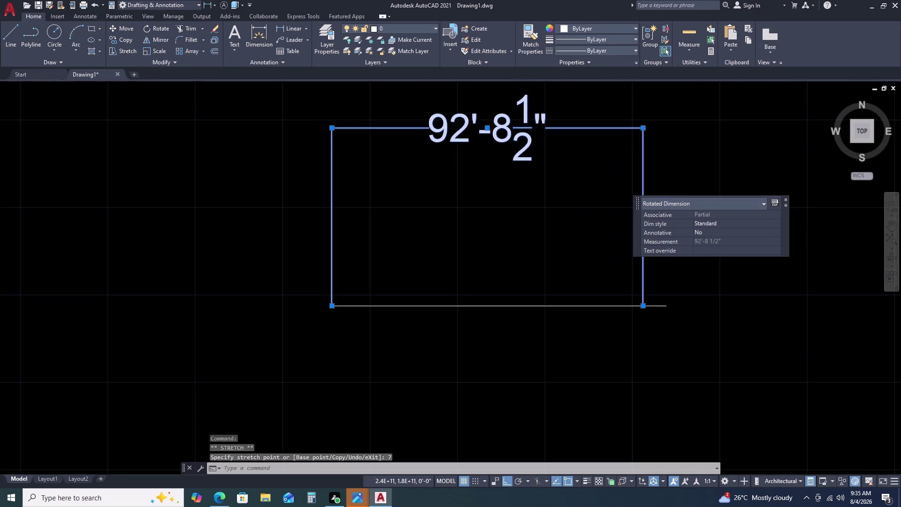
key(Escape)
Try pulling the bottom line's right endpoint back toward the corner, then cancel.
double_click(674, 301)
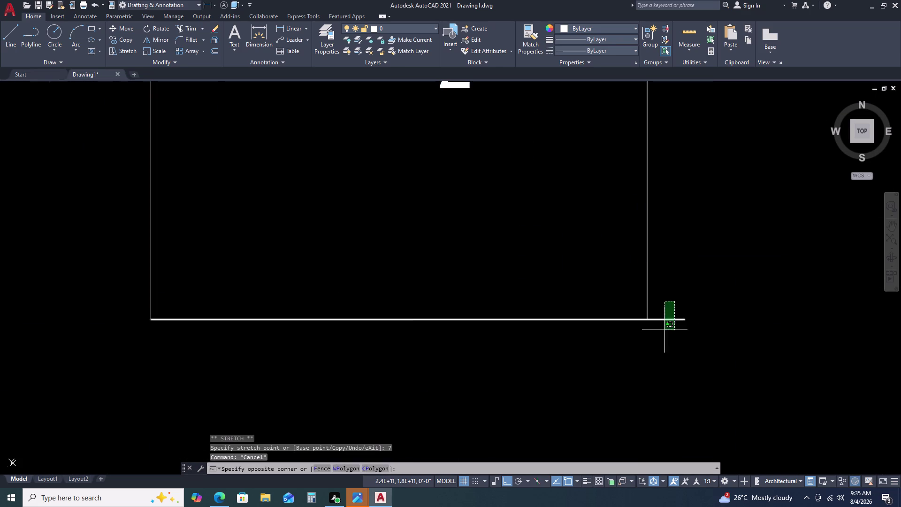
click(660, 332)
scroll(up, 3)
middle_drag(676, 321, 673, 311)
middle_drag(653, 267, 648, 257)
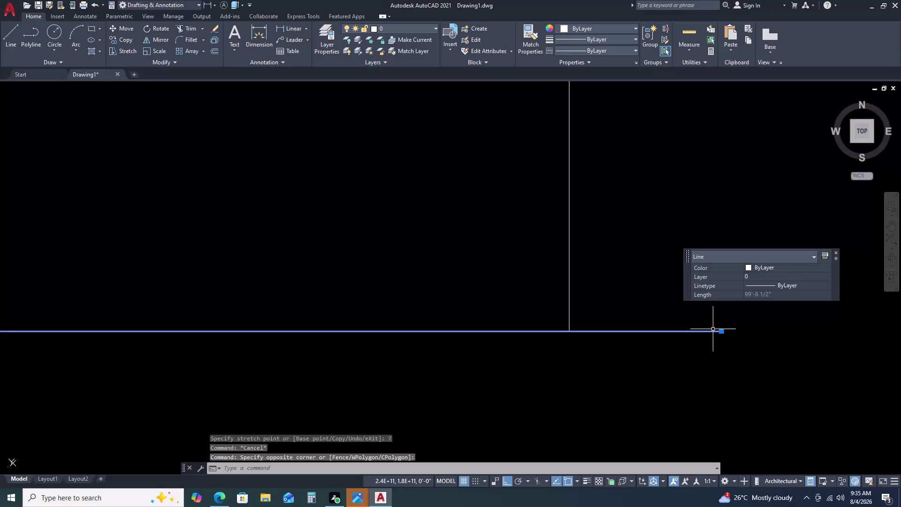
click(720, 331)
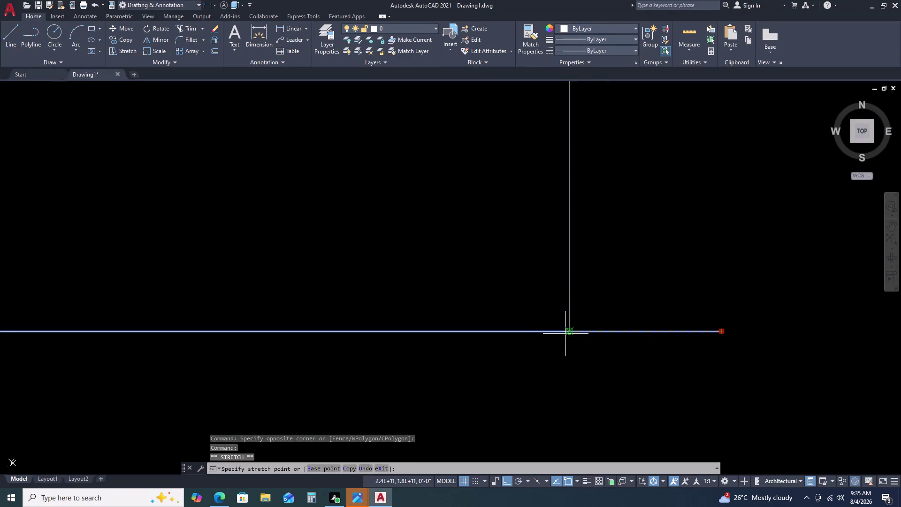
drag(571, 330, 580, 328)
key(Escape)
key(Escape)
scroll(down, 3)
scroll(up, 3)
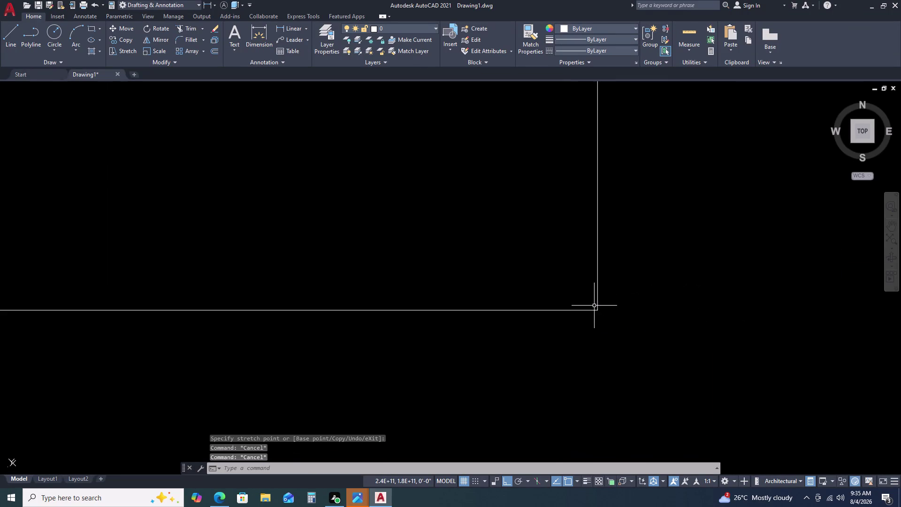
scroll(up, 3)
scroll(up, 3)
Window the lower-right corner again, then cancel the selection.
click(580, 269)
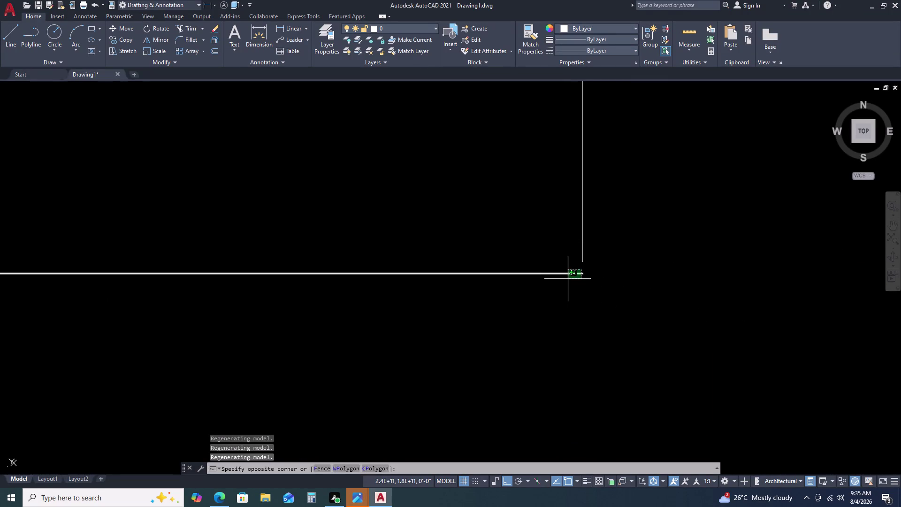
click(566, 280)
click(585, 248)
double_click(555, 253)
key(Escape)
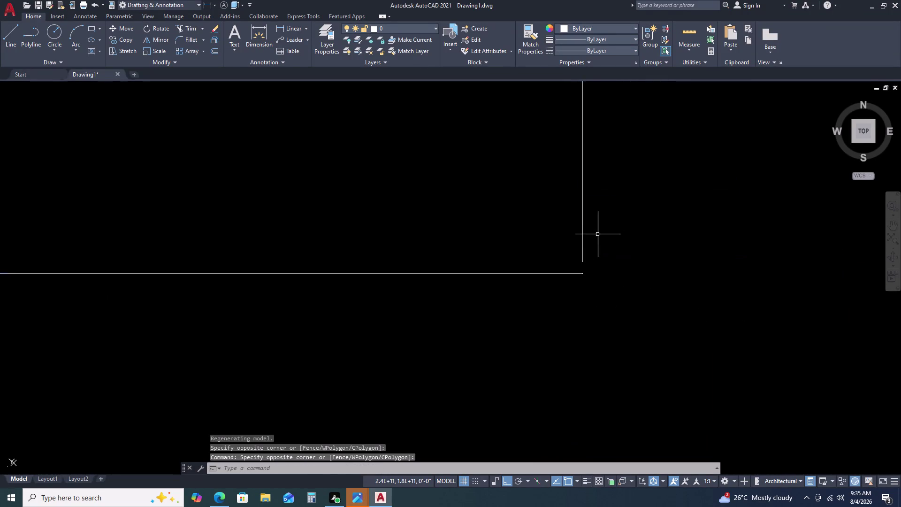
scroll(down, 3)
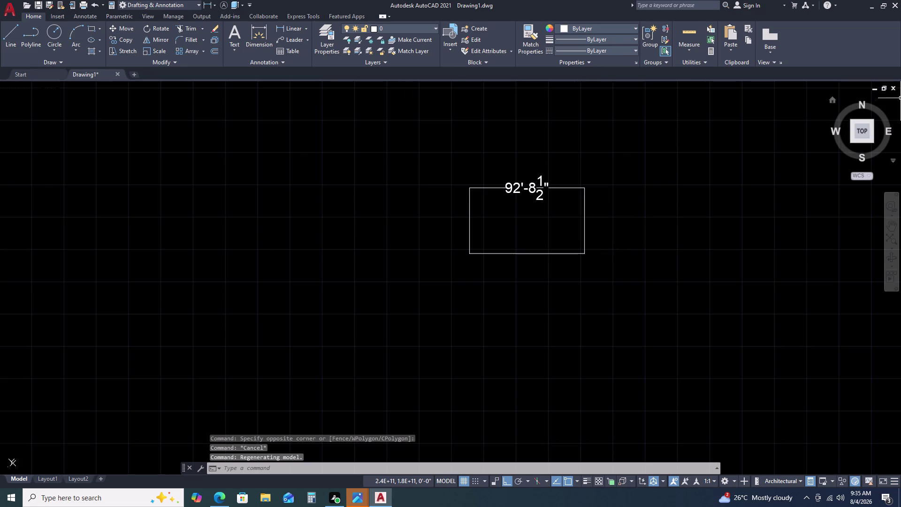
scroll(up, 3)
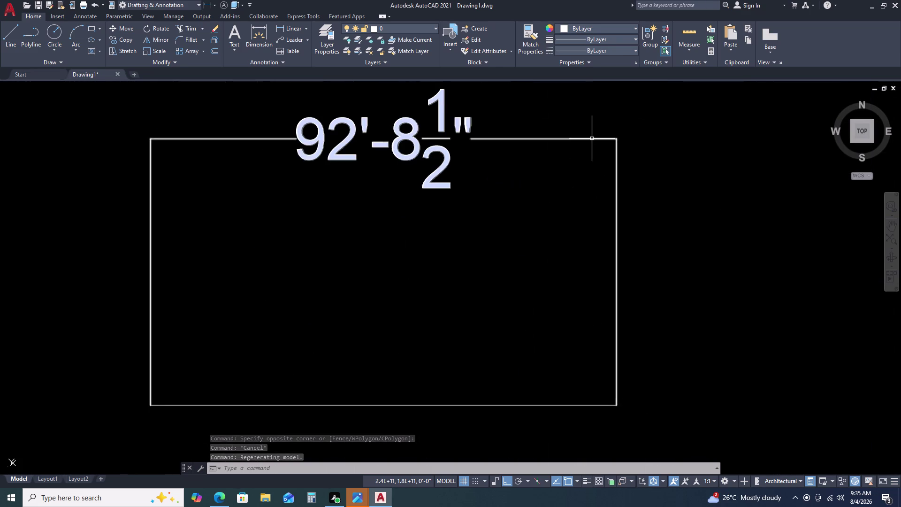
Select the outline with its dimension, then abandon a corner stretch.
click(592, 139)
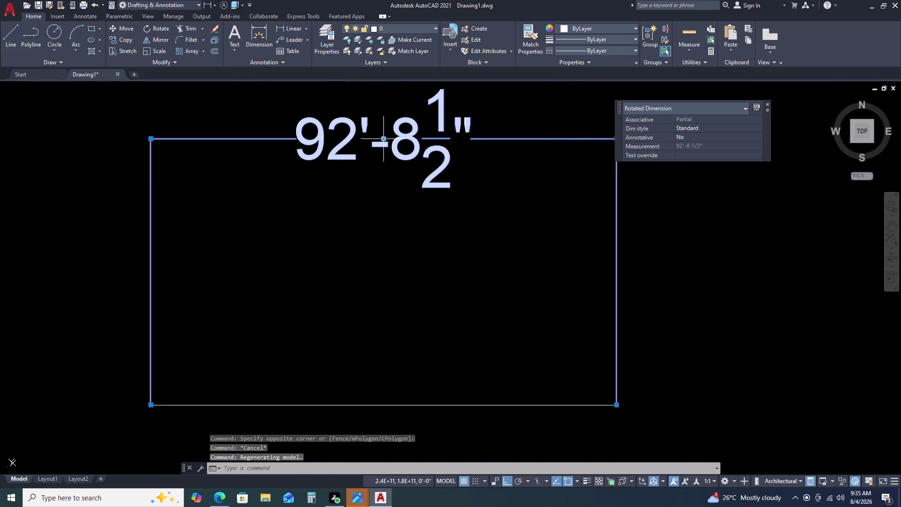
click(382, 137)
click(373, 294)
scroll(down, 3)
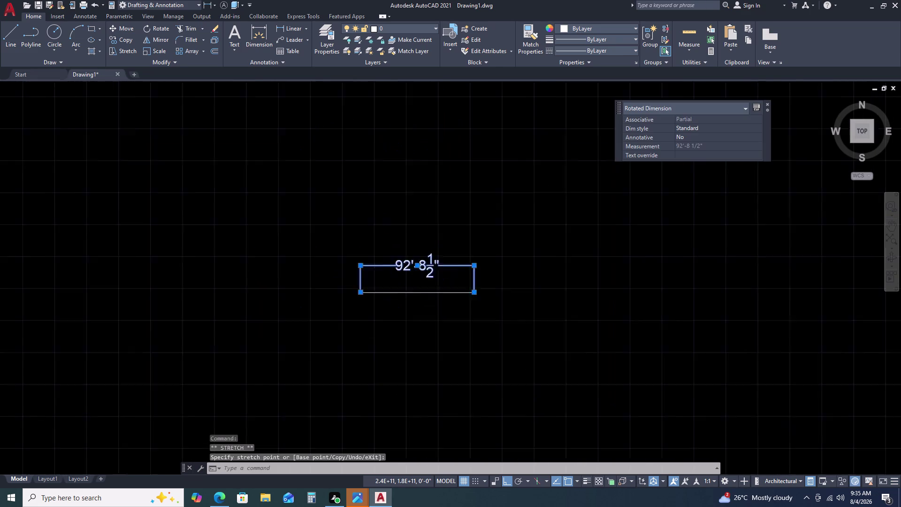
scroll(down, 3)
key(Escape)
scroll(up, 3)
scroll(up, 3)
Re-centre the plan and select the 92'-8 1/2" dimension.
middle_drag(400, 264, 410, 253)
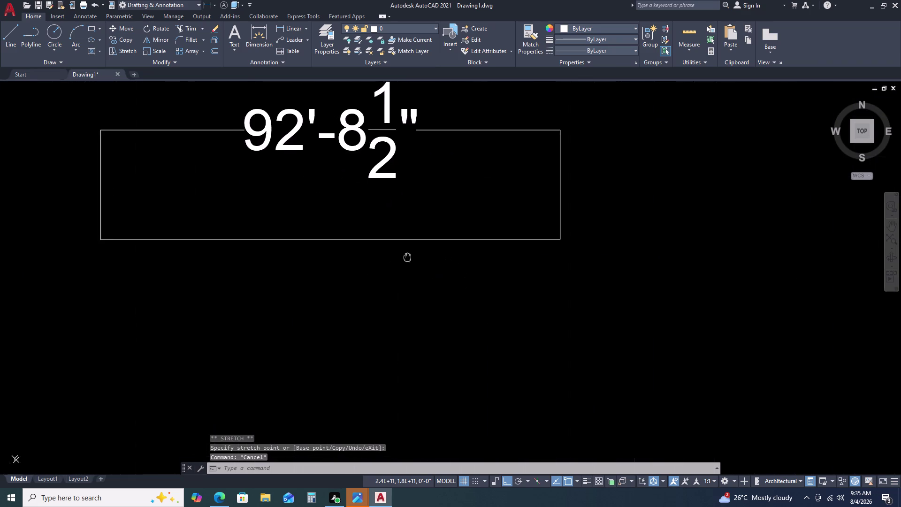
middle_drag(410, 254, 450, 231)
scroll(down, 3)
middle_click(490, 243)
middle_click(485, 223)
middle_drag(489, 215, 493, 209)
middle_click(494, 208)
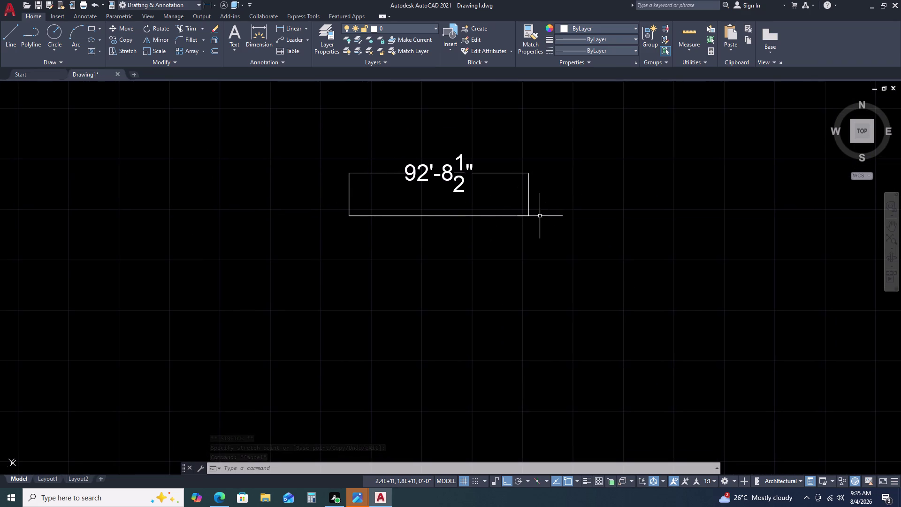
scroll(up, 3)
click(513, 144)
click(457, 168)
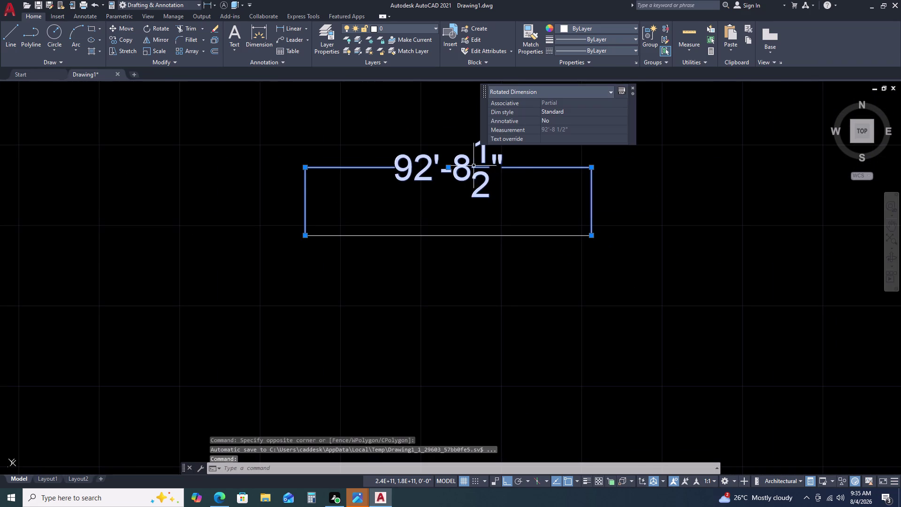
Delete the selected dimension, leaving the remaining line in view.
key(Delete)
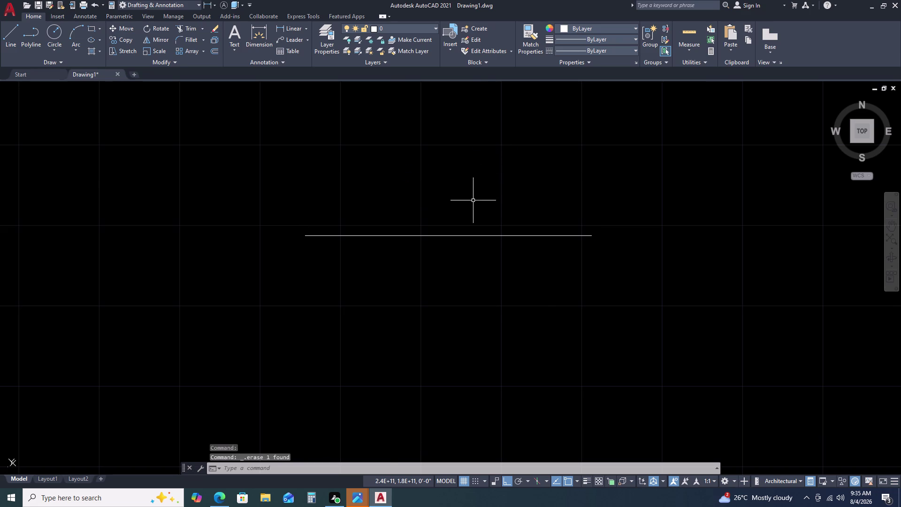
scroll(down, 3)
middle_drag(491, 208, 491, 223)
middle_click(494, 246)
Start the LINE command, abandoning a first line at the bottom line's end.
key(l)
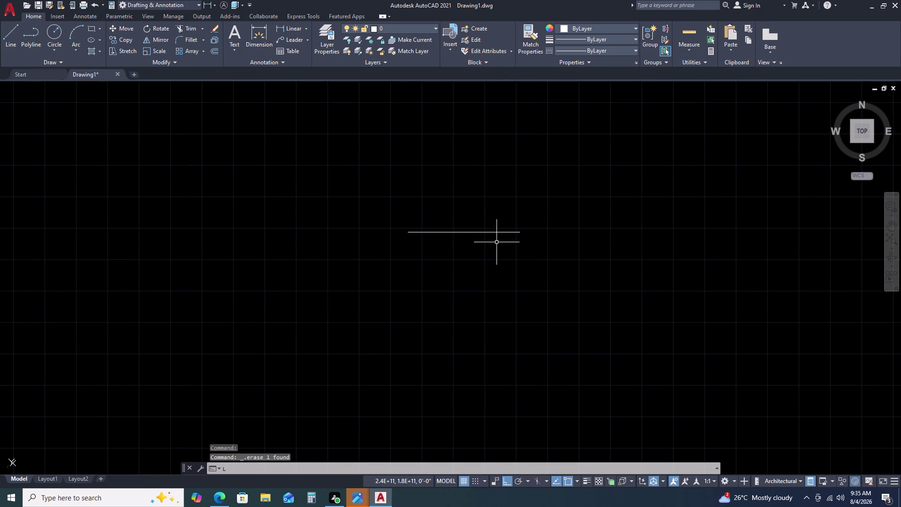
key(space)
click(521, 231)
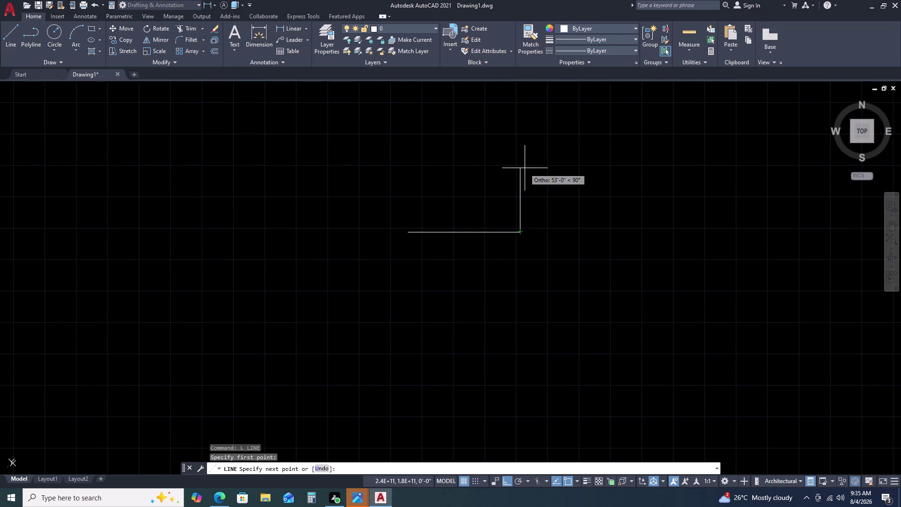
key(Escape)
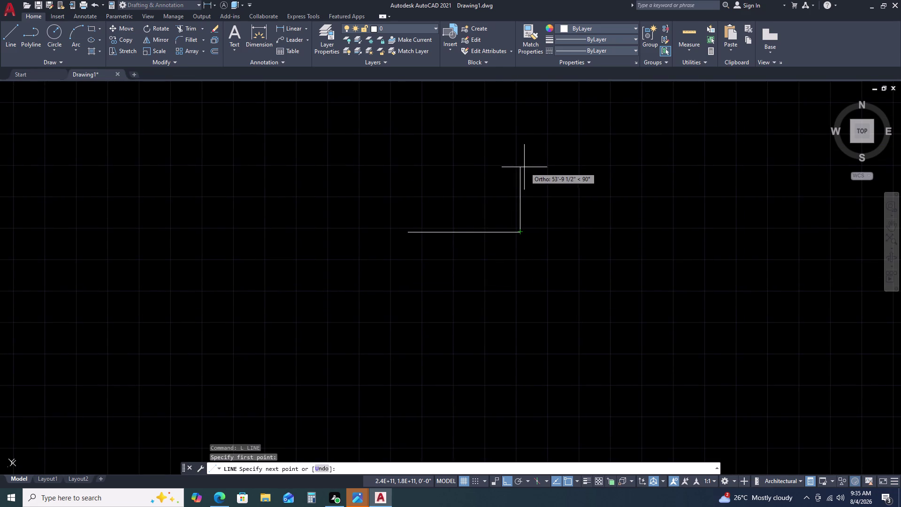
key(space)
scroll(up, 3)
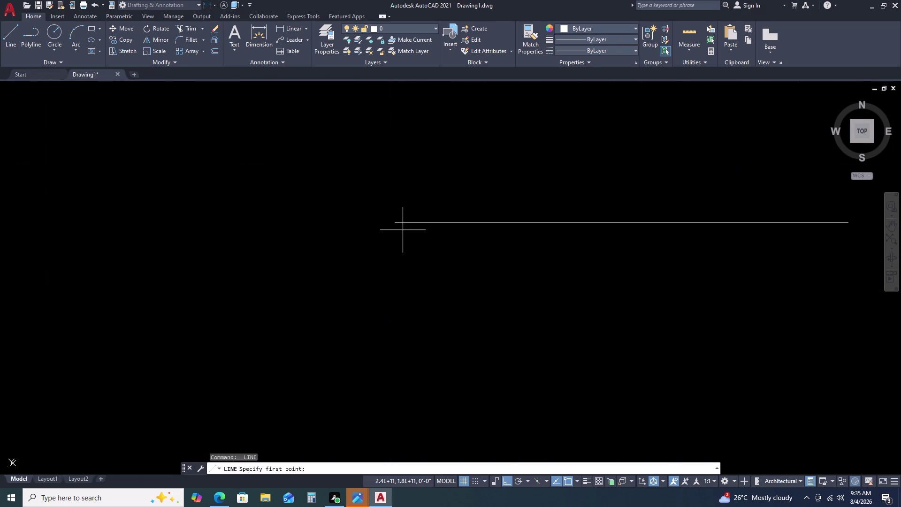
Draw the 21'-11 1/2" left side up from the bottom line's left end.
click(394, 222)
middle_drag(402, 174, 424, 262)
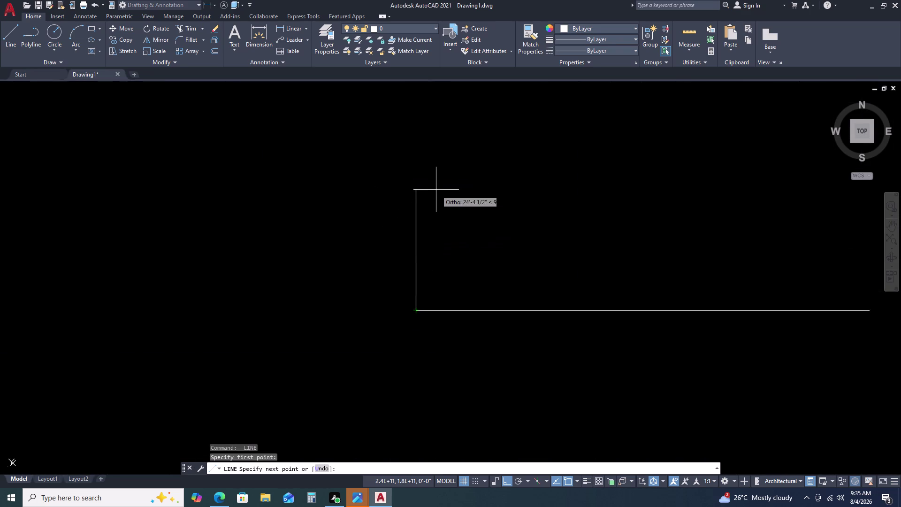
text(21)
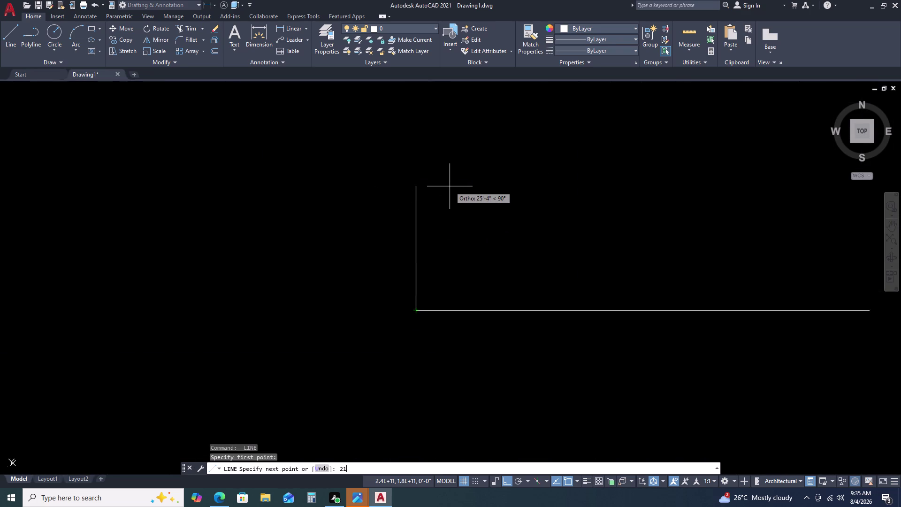
key(apostrophe)
text(11.)
text(56)
key(BackSpace)
key(Return)
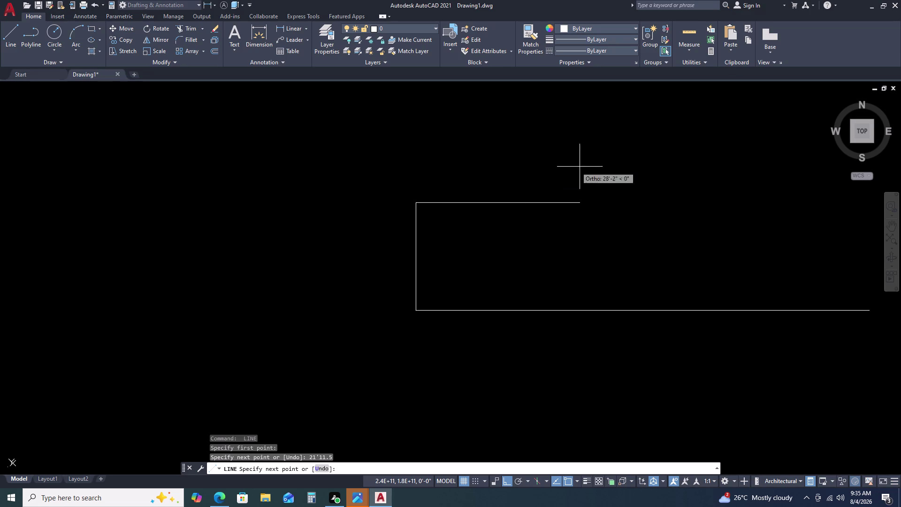
Draw the top and right edges to close the rectangle, then zoom to fit.
scroll(down, 3)
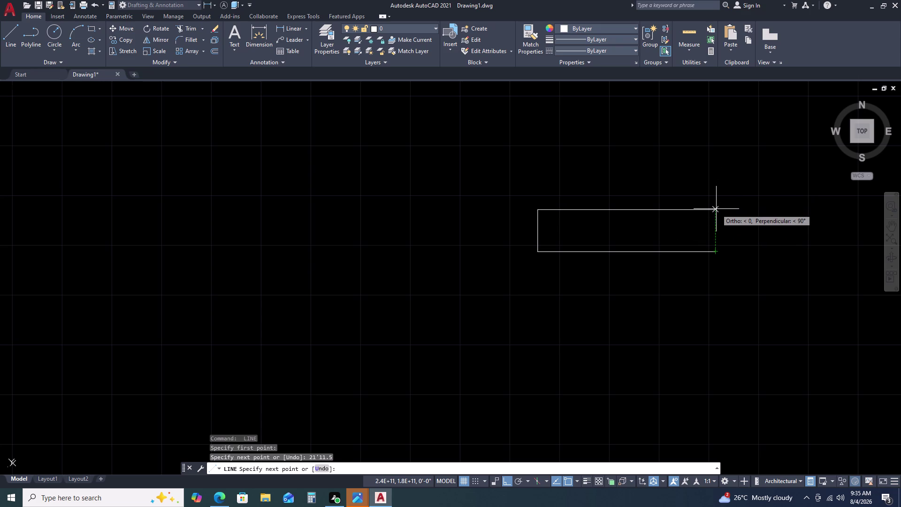
click(716, 209)
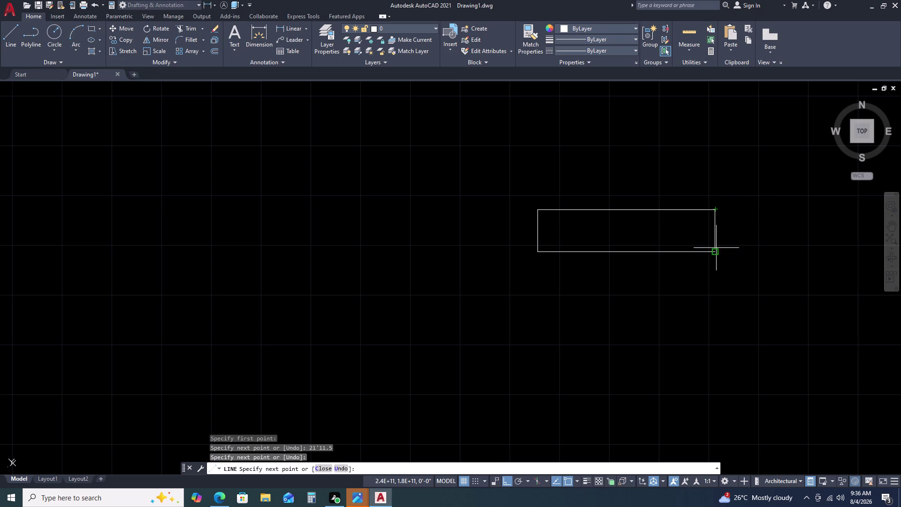
click(716, 249)
key(Escape)
scroll(down, 3)
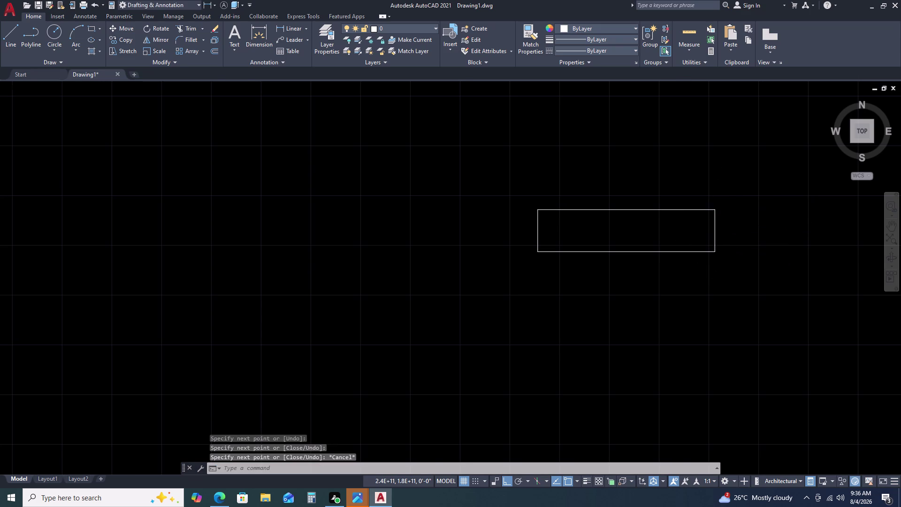
middle_click(739, 193)
middle_click(739, 193)
middle_drag(735, 193, 671, 201)
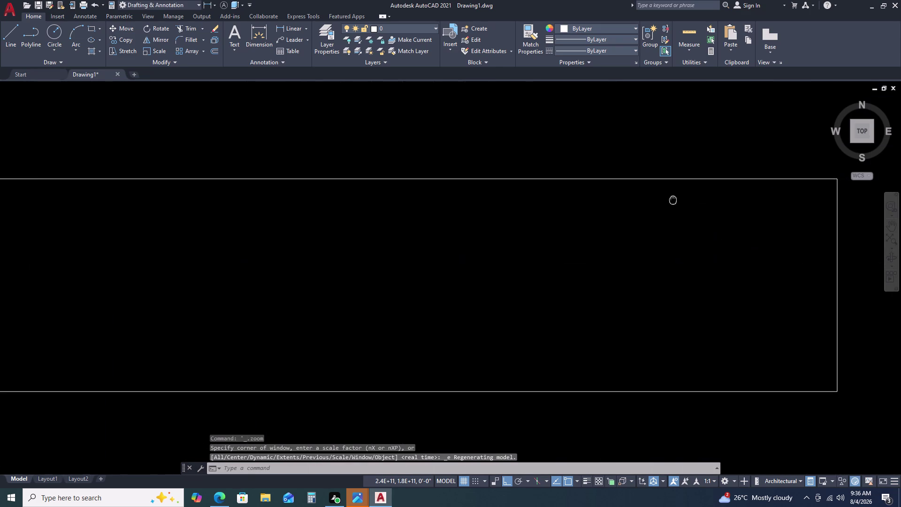
middle_drag(672, 201, 646, 215)
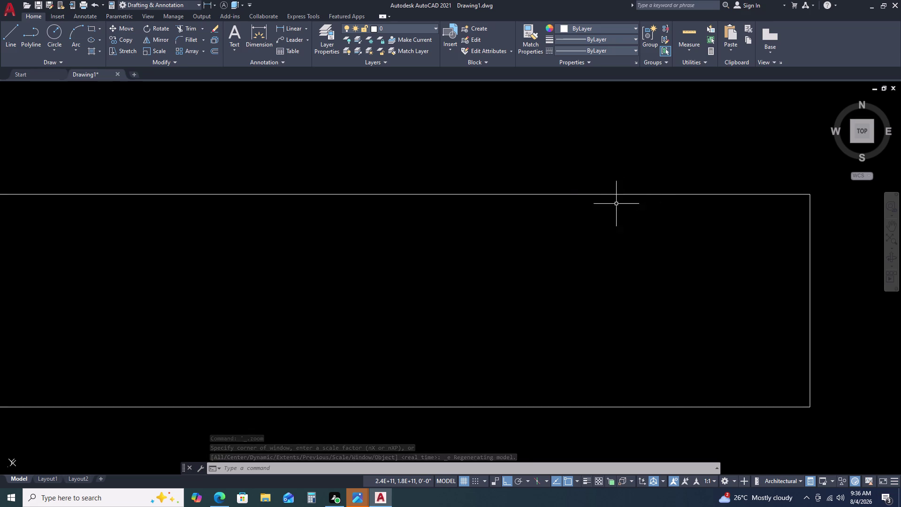
scroll(down, 3)
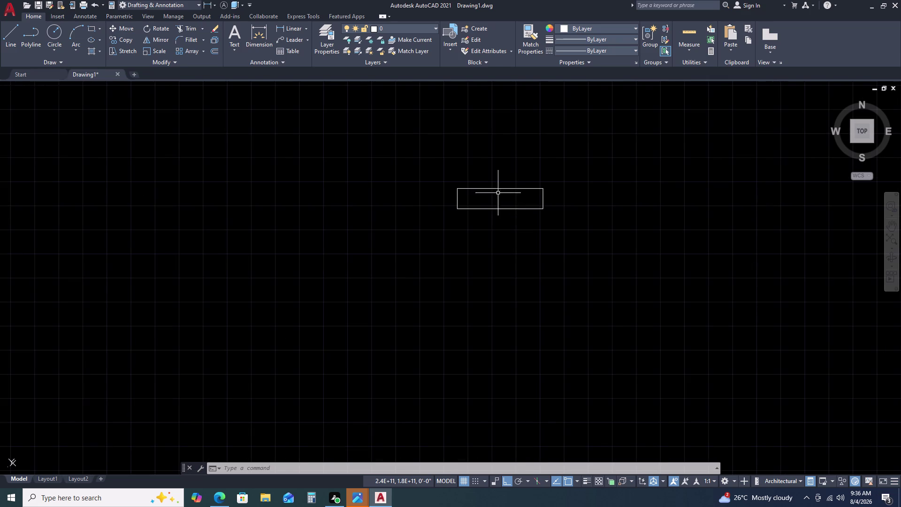
scroll(up, 3)
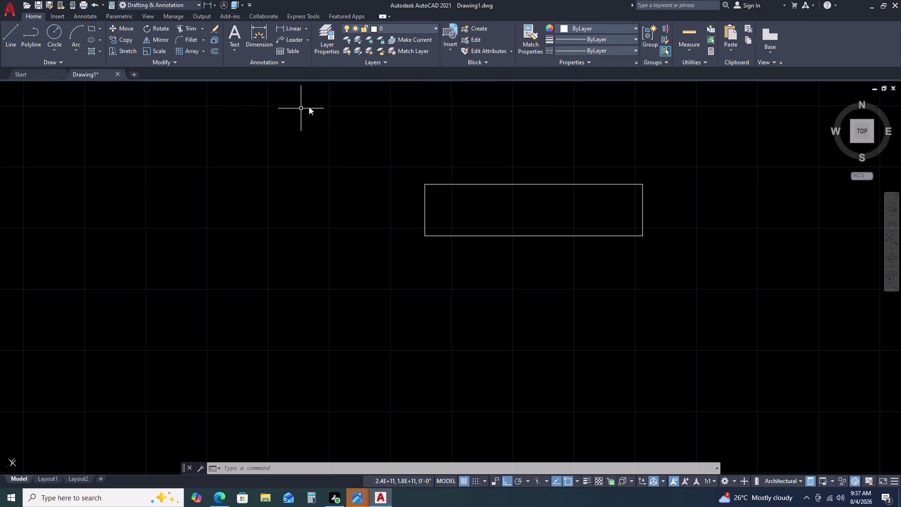
scroll(up, 3)
click(508, 232)
click(473, 256)
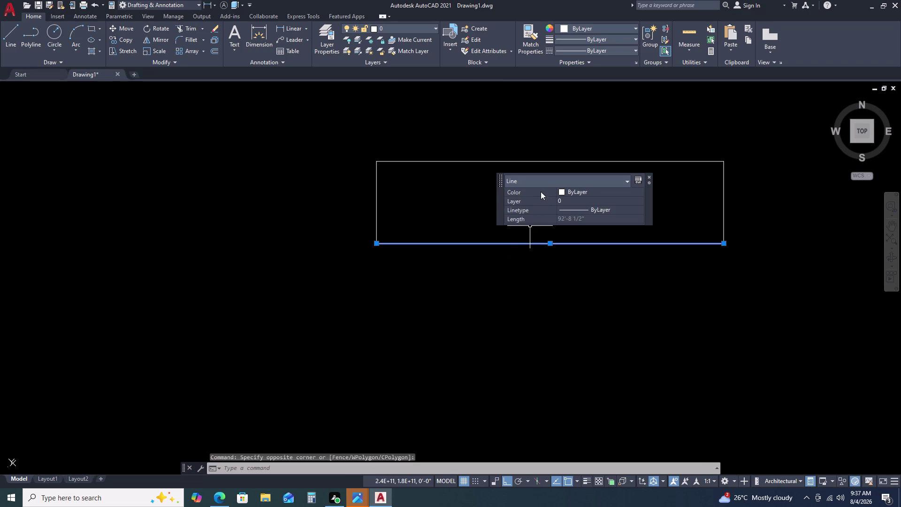
Start OFFSET with a distance of 1'.
key(o)
key(space)
key(1)
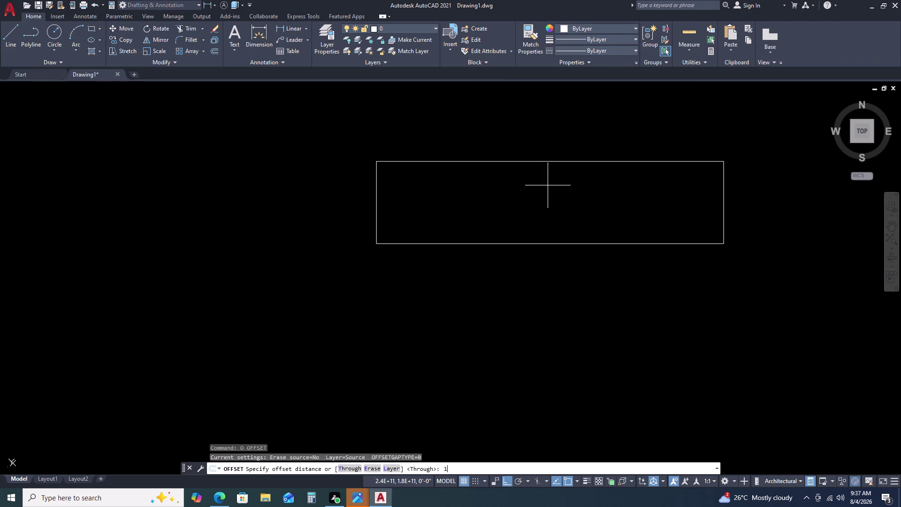
key(apostrophe)
key(Delete)
key(Return)
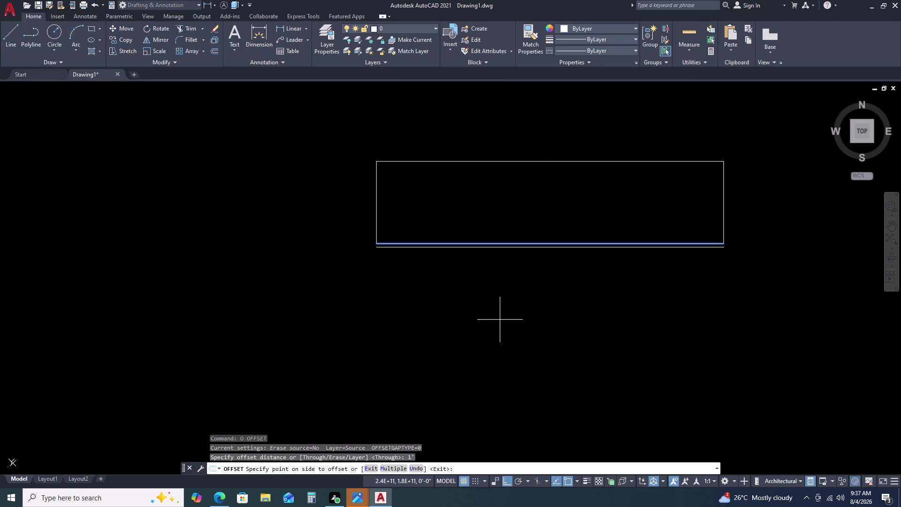
Offset the bottom, left, top and right sides of the rectangle outward.
click(534, 286)
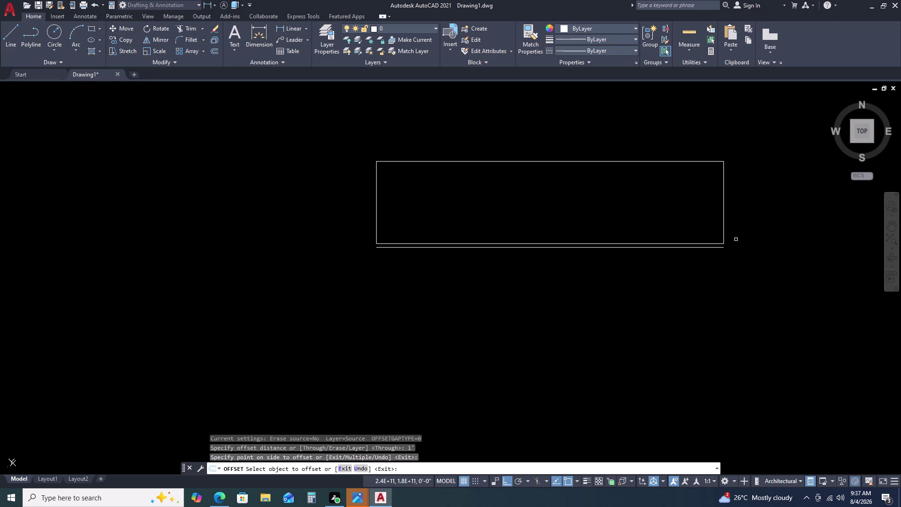
click(375, 231)
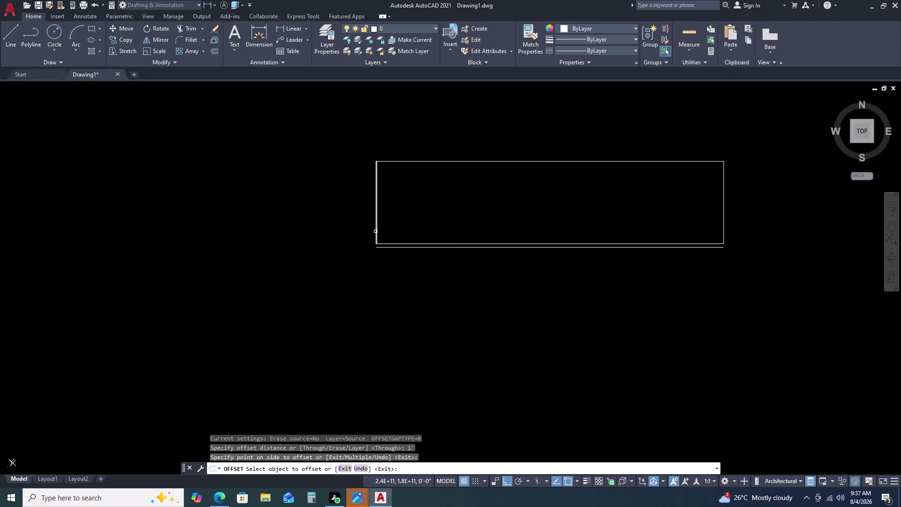
click(368, 230)
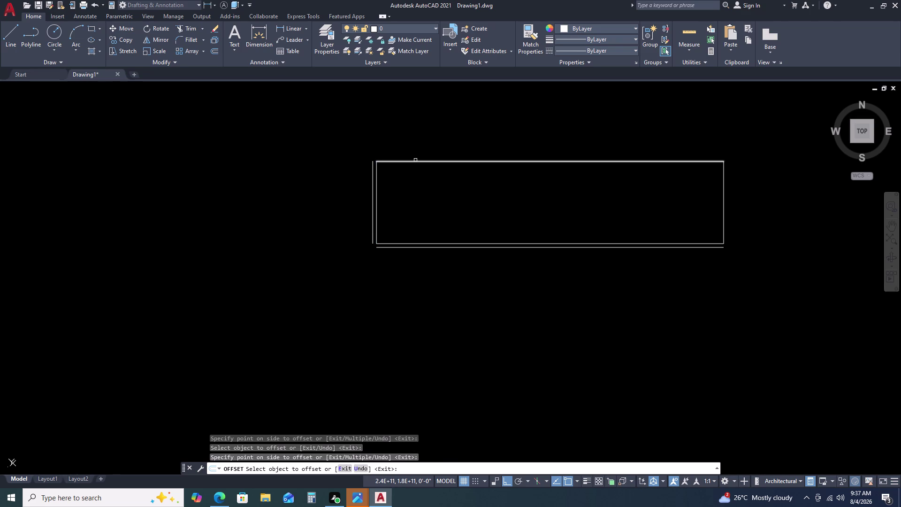
double_click(416, 160)
double_click(431, 137)
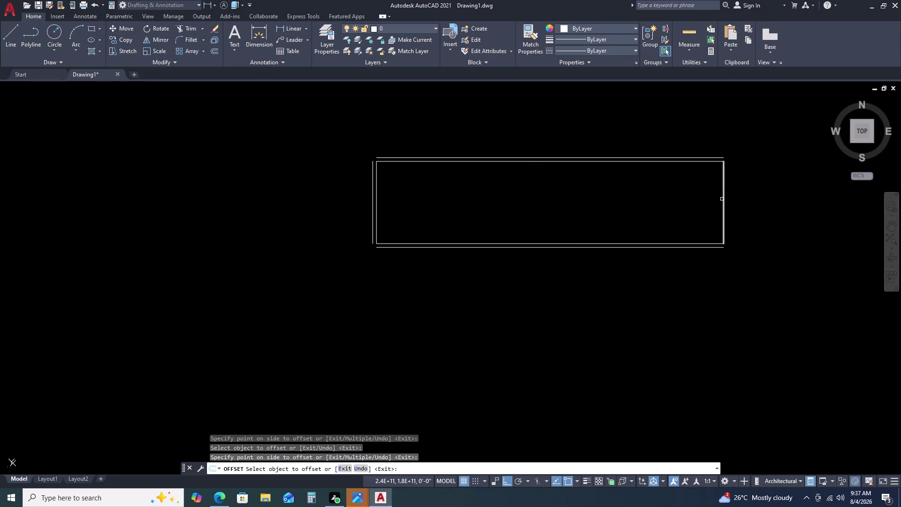
click(722, 199)
click(724, 198)
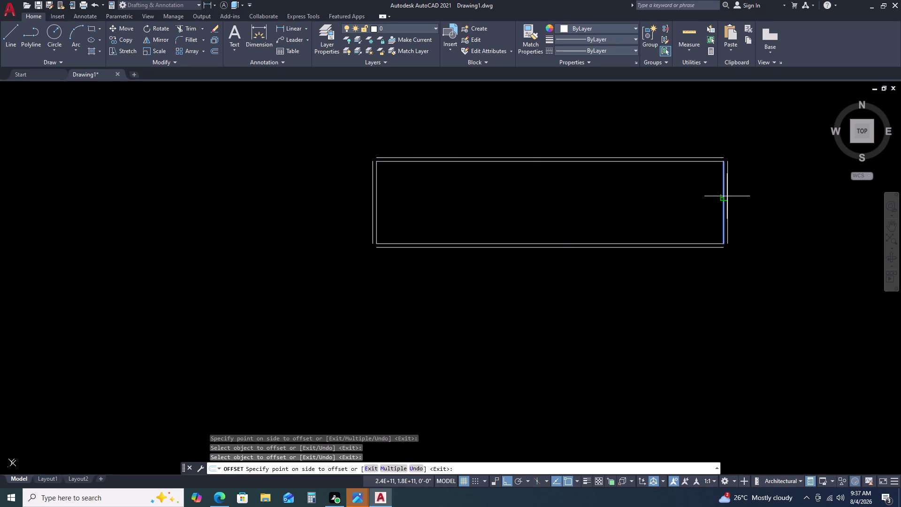
click(751, 196)
key(Escape)
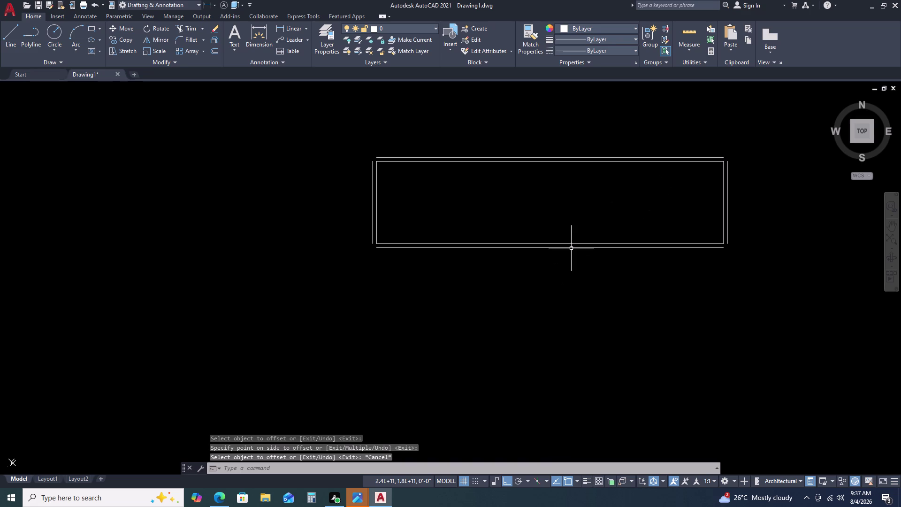
Delete two stray offset lines.
scroll(up, 3)
scroll(up, 3)
click(570, 249)
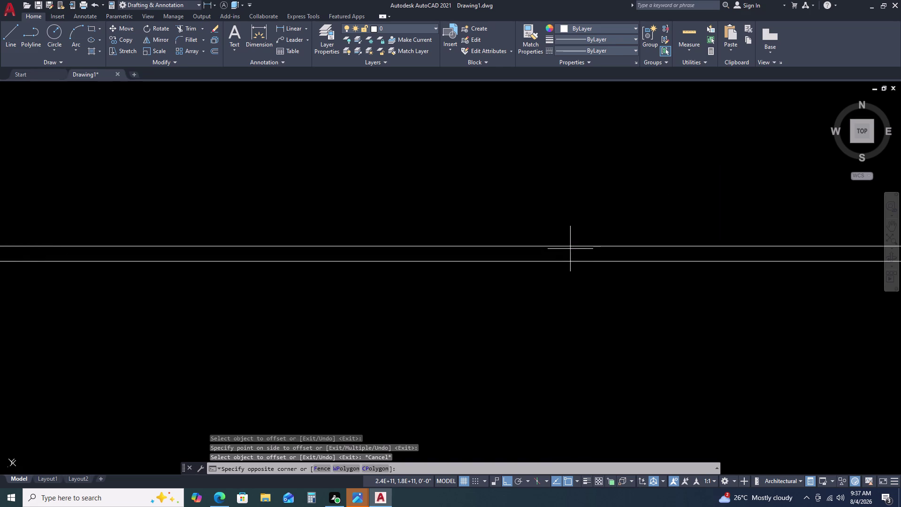
double_click(519, 280)
key(Delete)
scroll(down, 3)
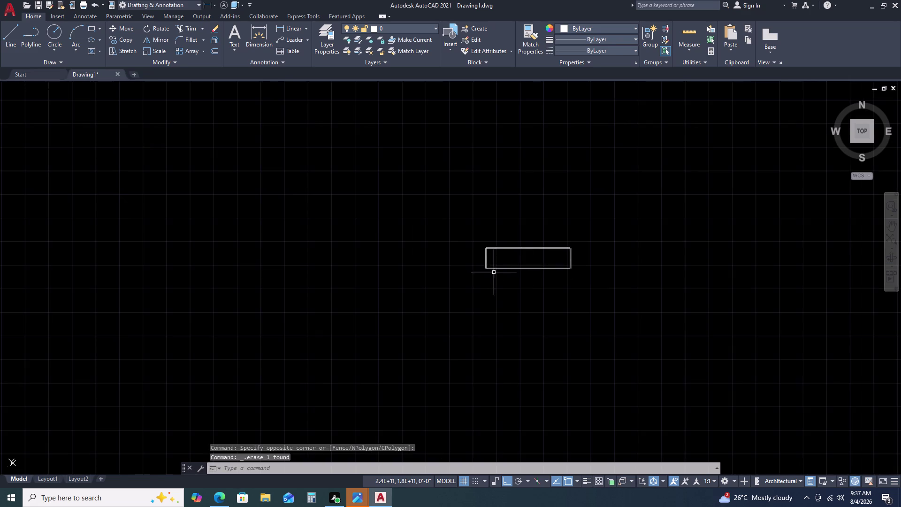
scroll(up, 3)
scroll(up, 3)
click(404, 258)
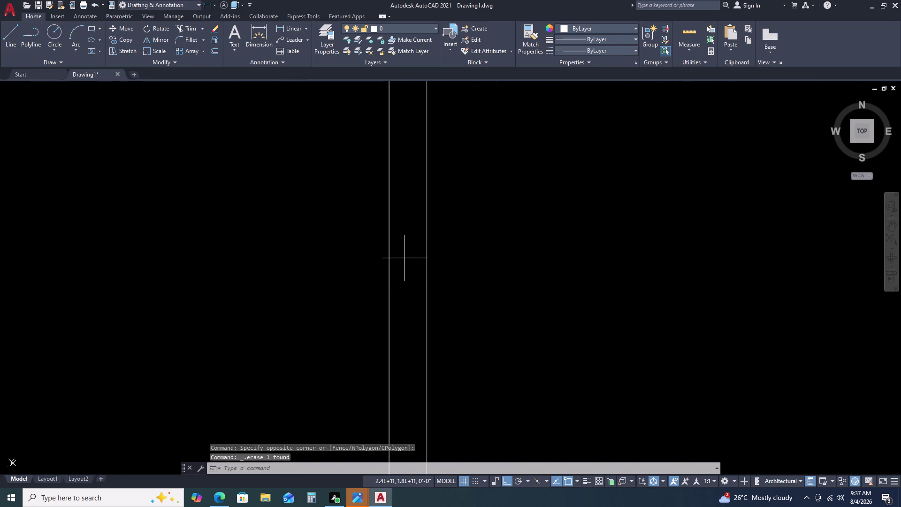
double_click(367, 275)
key(Delete)
Select the outline's bottom line and begin another offset.
scroll(down, 3)
click(525, 298)
click(511, 322)
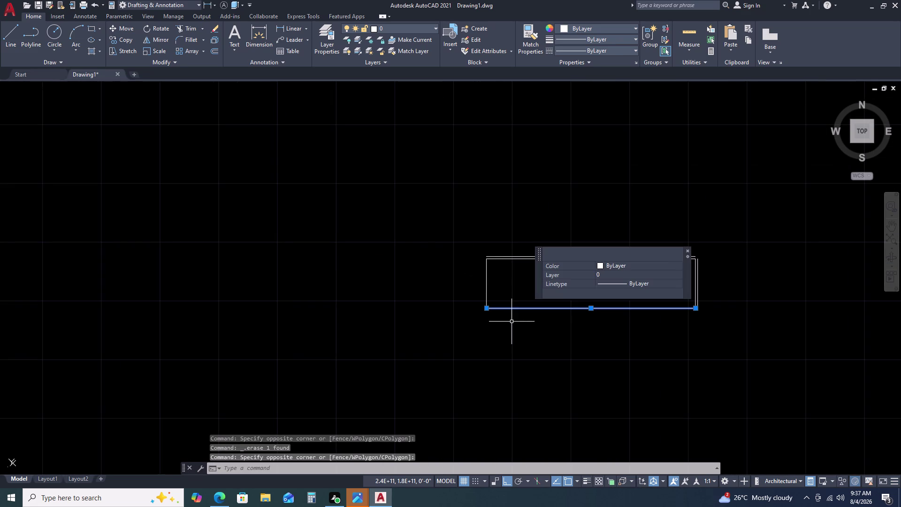
key(o)
key(space)
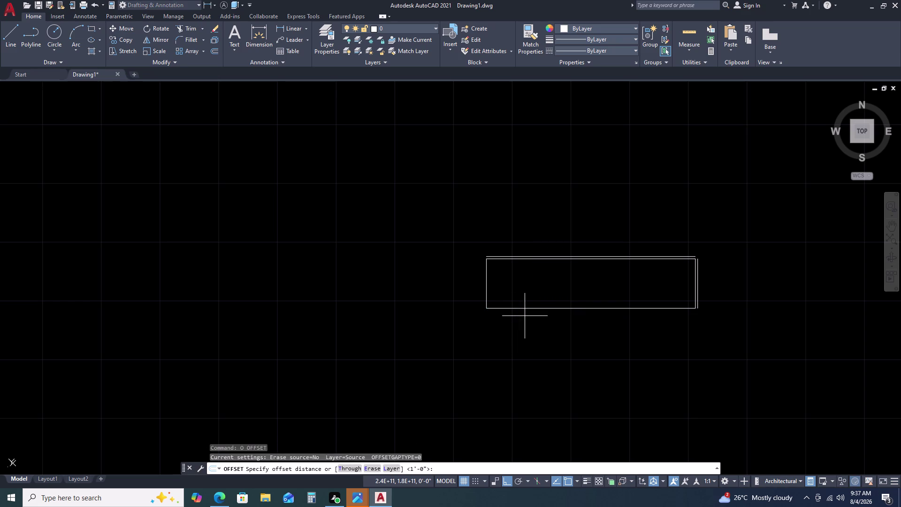
key(0)
key(period)
key(5)
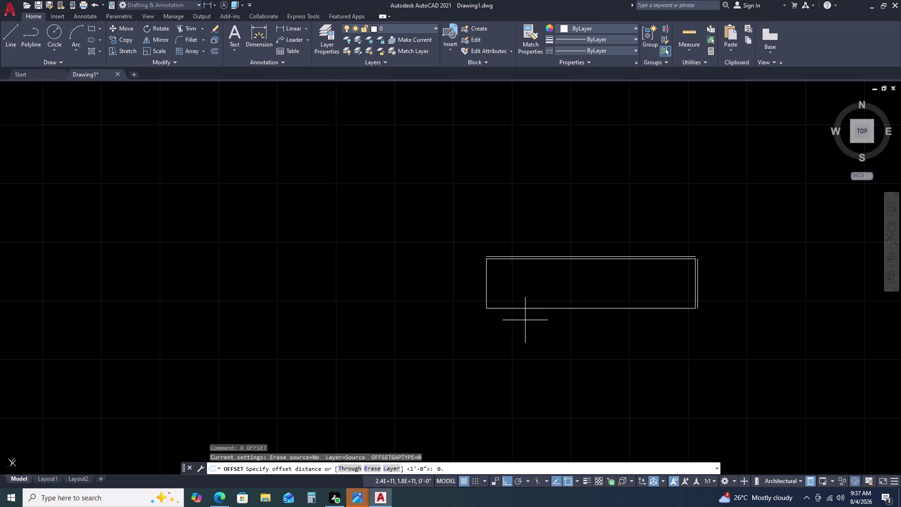
key(space)
click(526, 322)
scroll(up, 3)
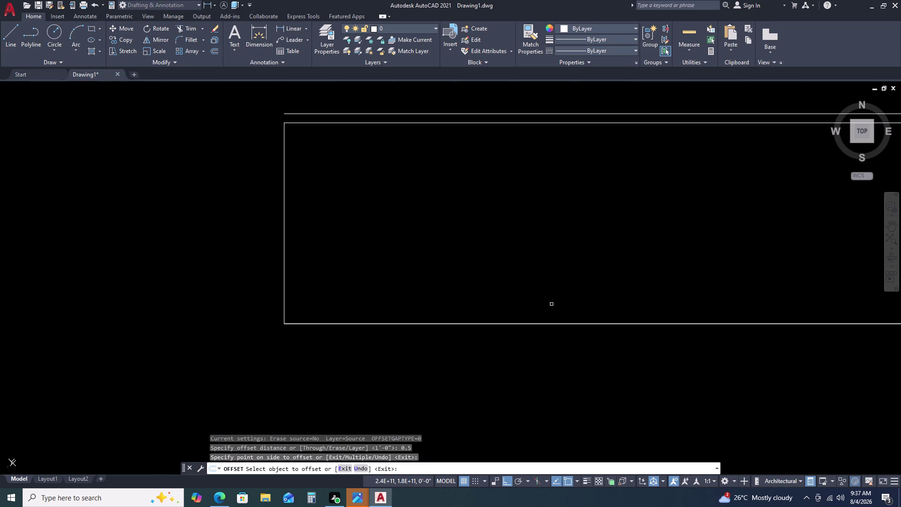
scroll(up, 3)
scroll(up, 3)
scroll(up, 3)
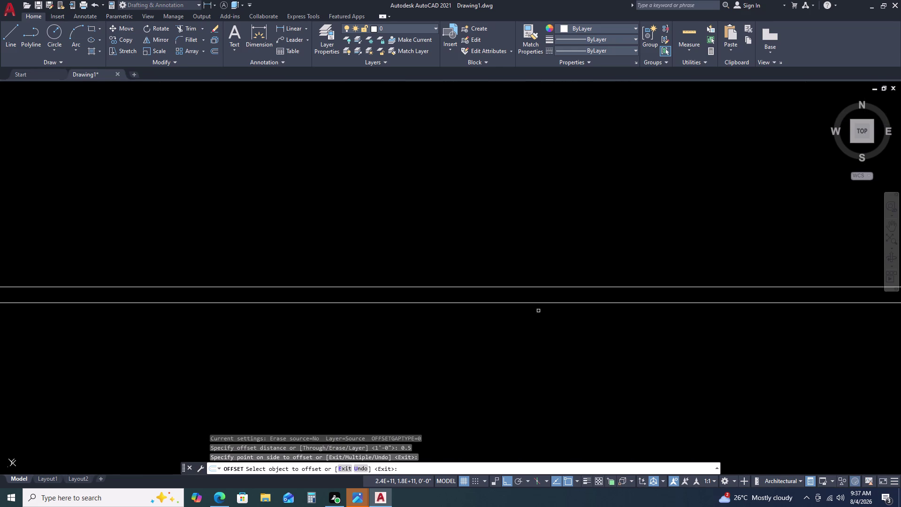
scroll(down, 3)
scroll(down, 3)
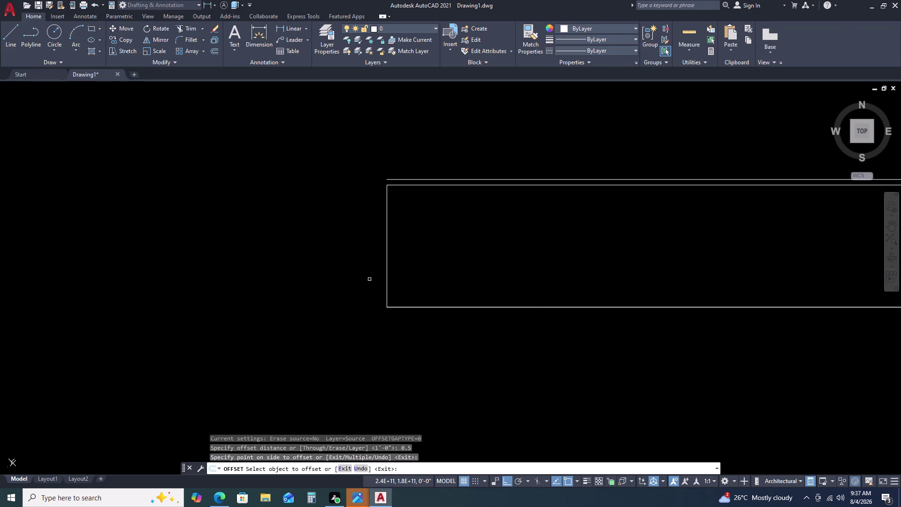
key(Escape)
scroll(up, 3)
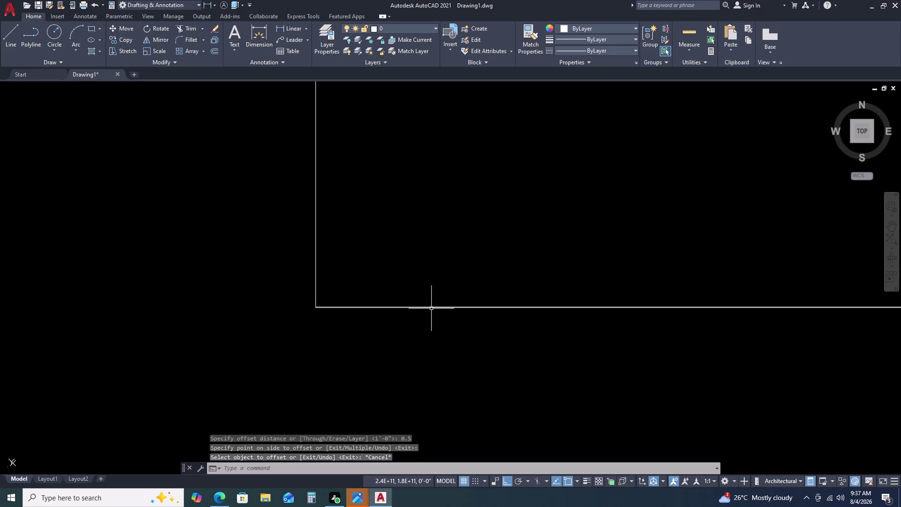
scroll(up, 3)
scroll(up, 3)
click(431, 308)
click(413, 329)
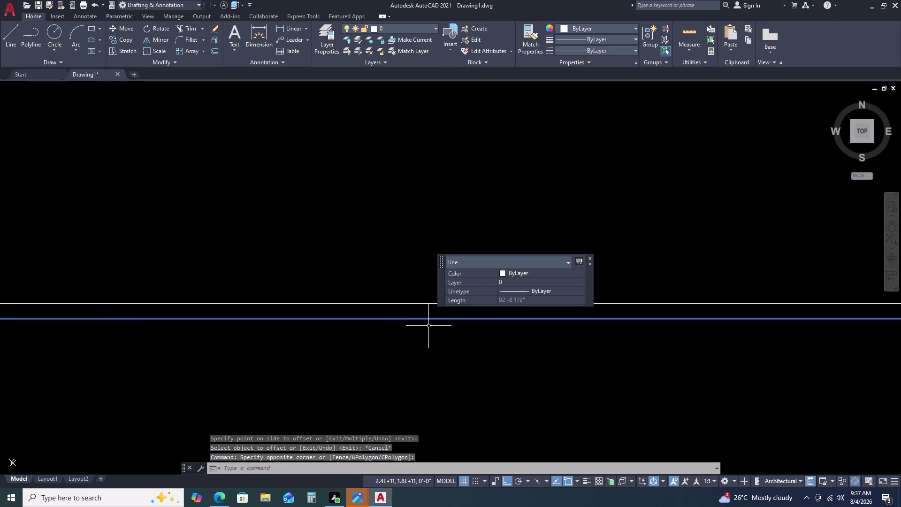
key(Delete)
scroll(down, 3)
click(596, 294)
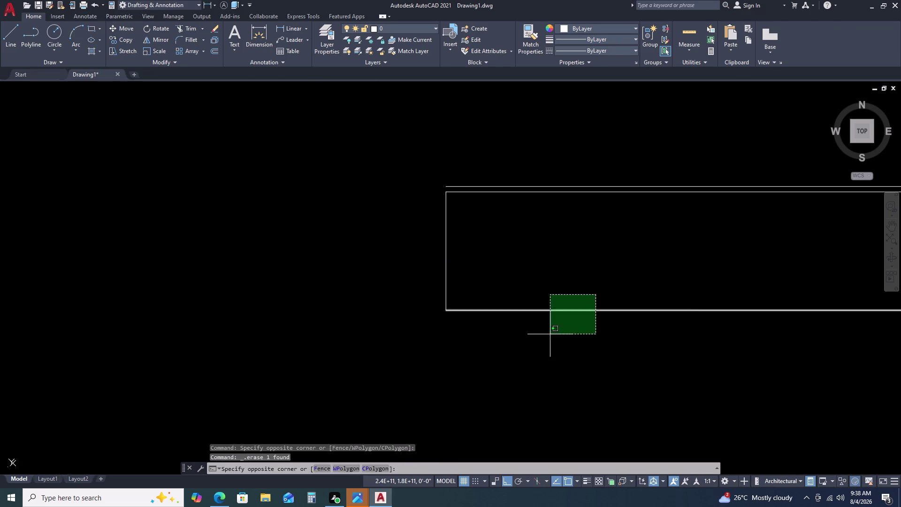
click(550, 334)
scroll(down, 3)
middle_drag(602, 321, 508, 314)
scroll(up, 3)
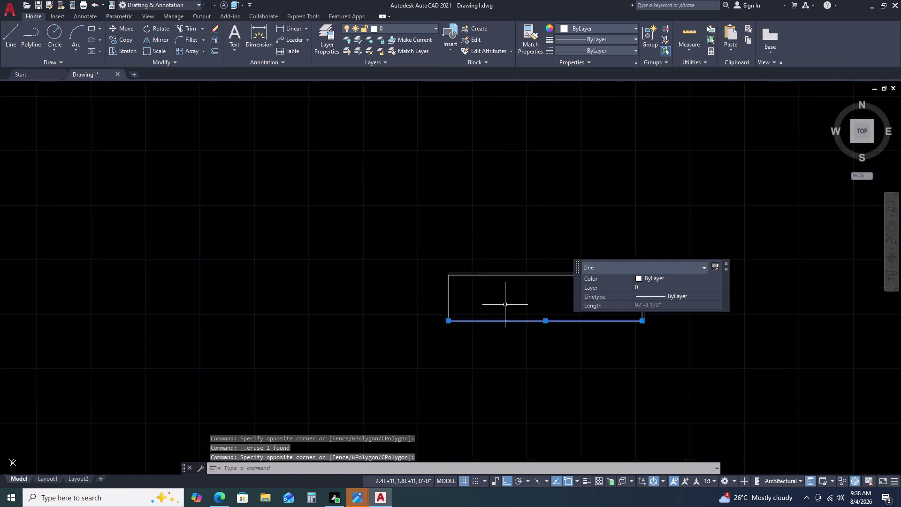
middle_drag(511, 315, 449, 227)
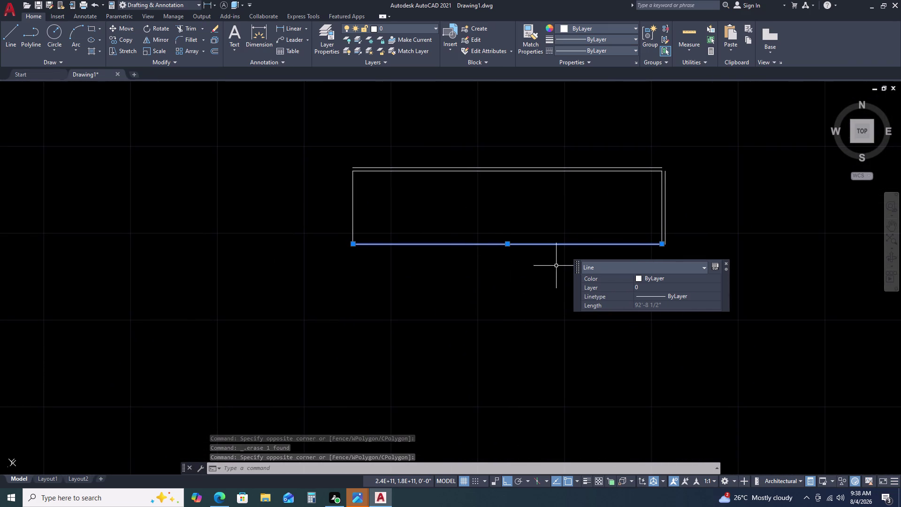
Start OFFSET with an offset distance of 0.5.
text(O)
key(space)
key(0)
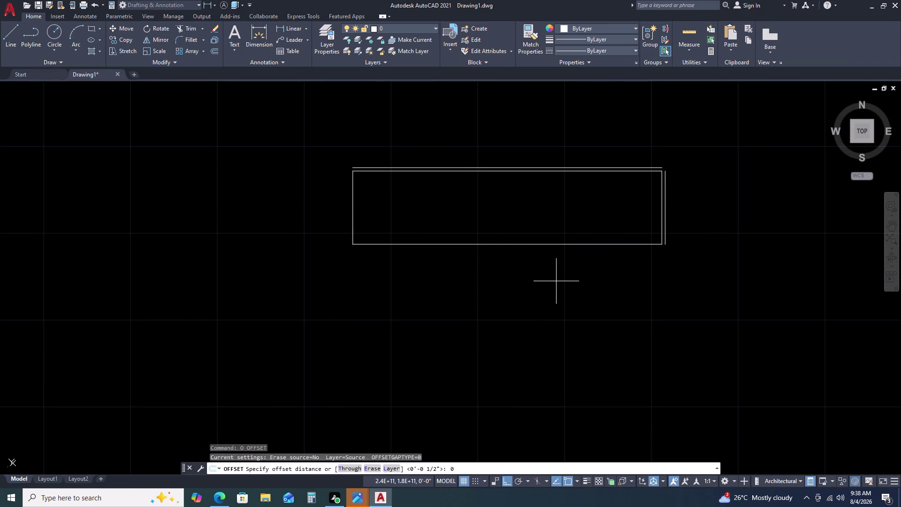
key(period)
key(5)
key(space)
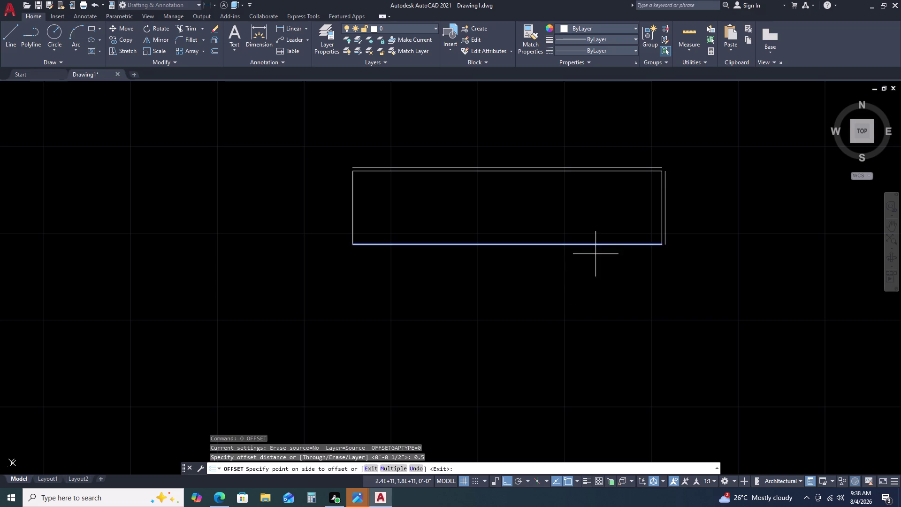
Offset the remaining inner sides 0.5 outward, then end the offset command.
scroll(up, 3)
scroll(up, 3)
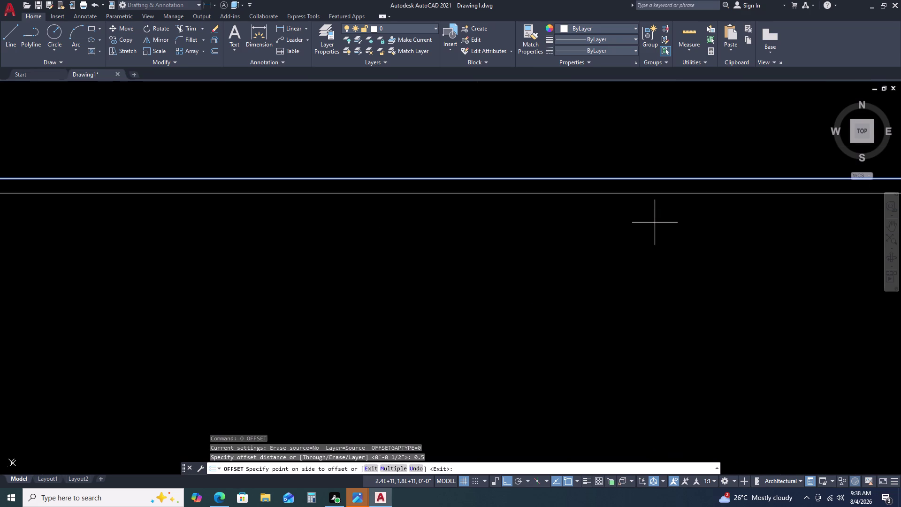
click(647, 246)
scroll(down, 3)
scroll(down, 3)
scroll(up, 3)
scroll(down, 3)
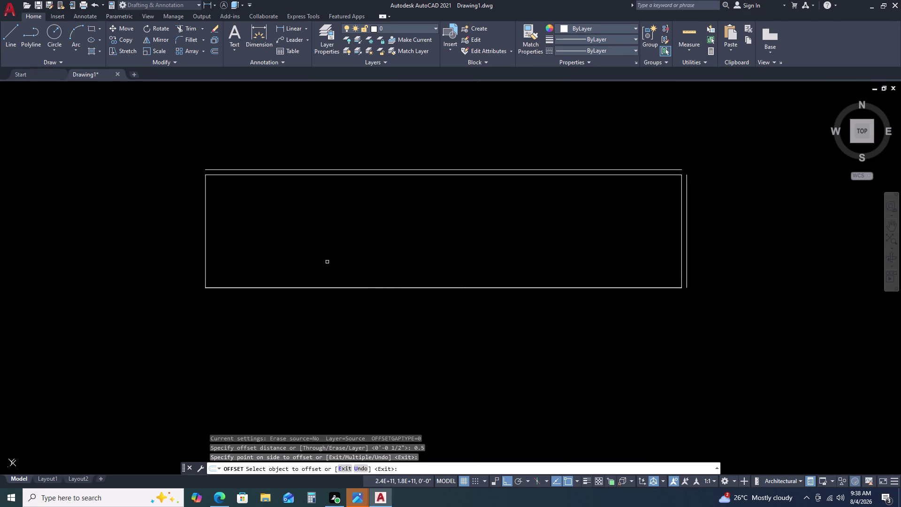
click(206, 246)
click(194, 245)
key(Escape)
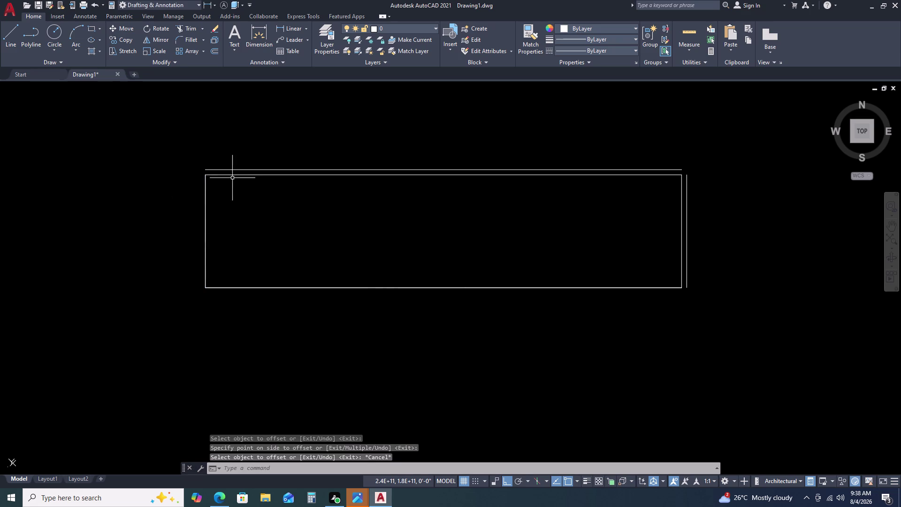
scroll(up, 3)
middle_drag(255, 171, 310, 314)
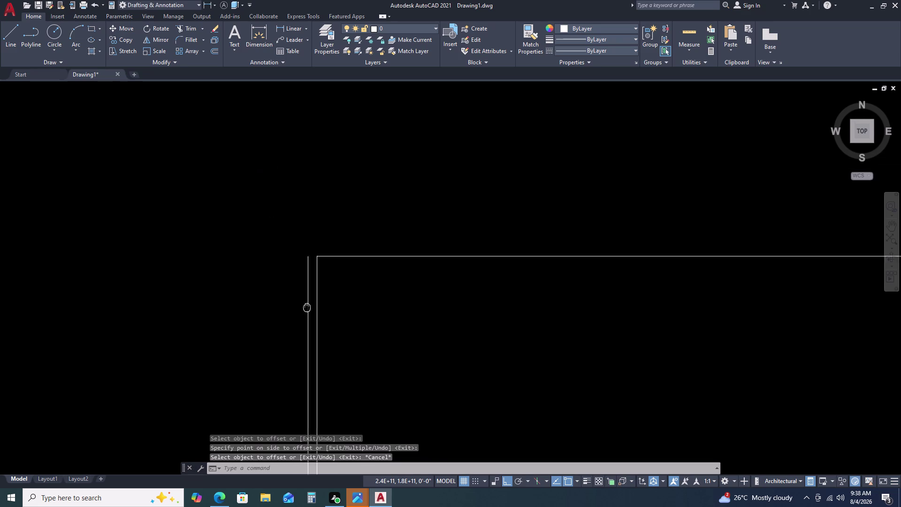
middle_drag(310, 314, 332, 338)
scroll(down, 3)
scroll(up, 3)
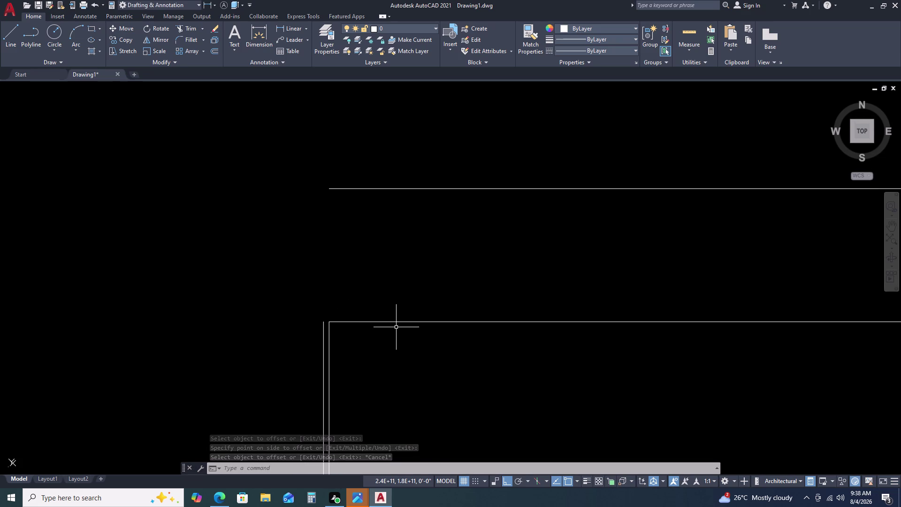
Fillet the outer top and left wall lines at the top-left corner with radius 0.
text(F)
key(space)
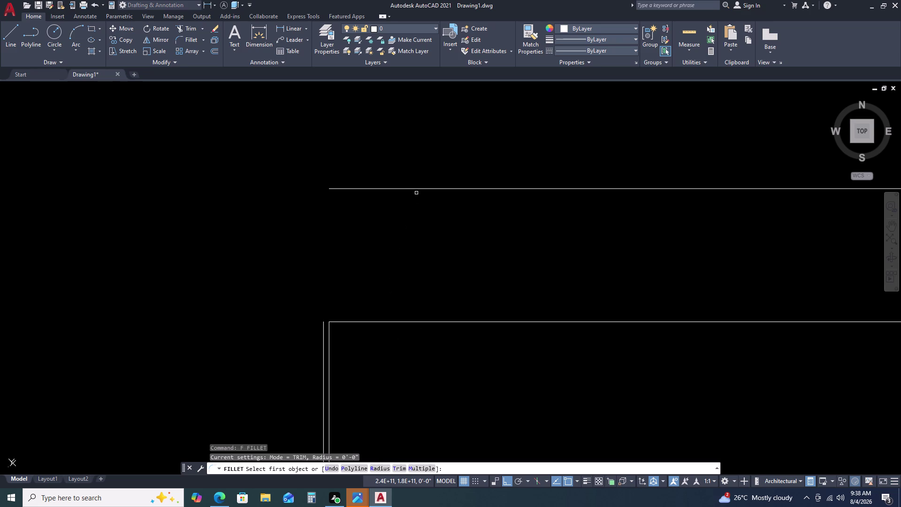
click(417, 188)
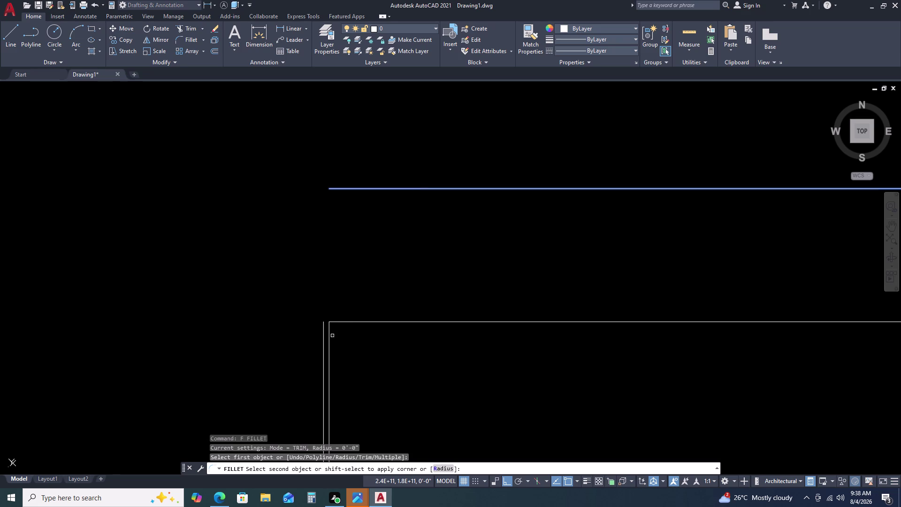
click(322, 341)
click(324, 331)
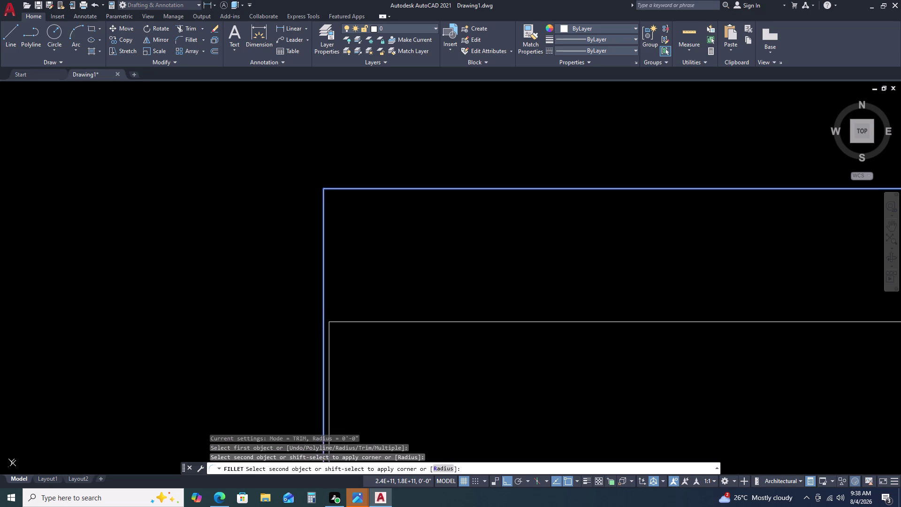
scroll(down, 3)
Join the outer top and right wall lines at the top-right corner.
key(space)
scroll(down, 3)
scroll(down, 3)
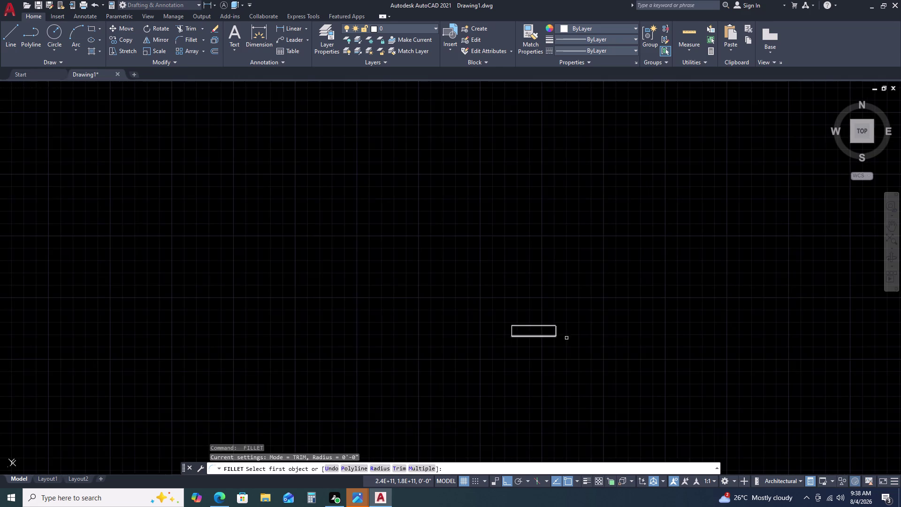
scroll(up, 3)
scroll(up, 3)
middle_drag(582, 375, 530, 301)
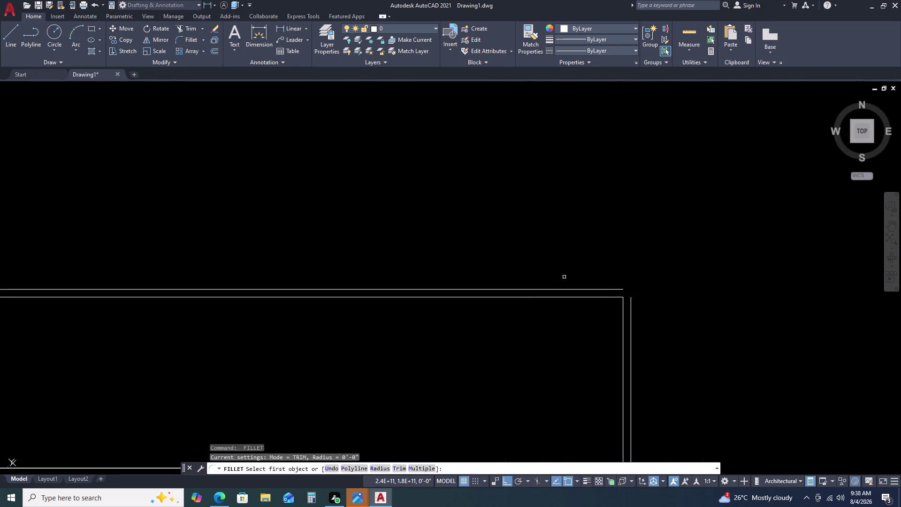
click(612, 288)
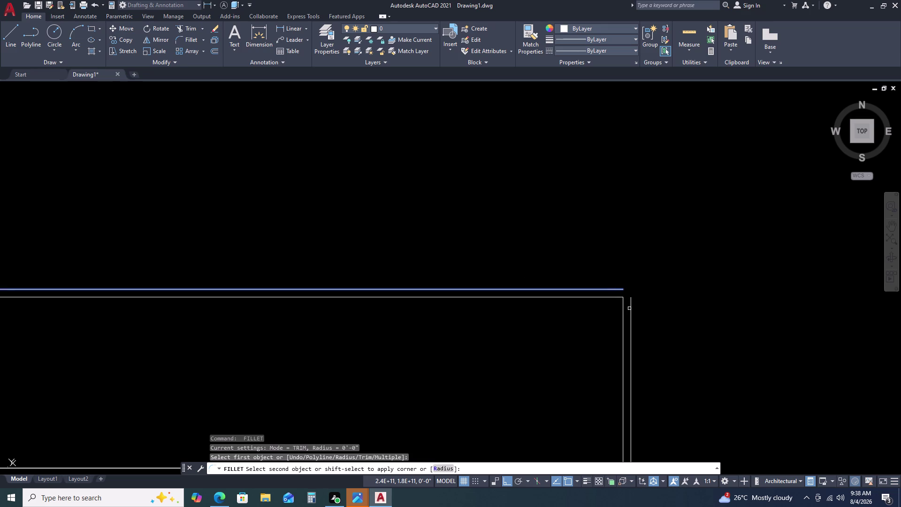
click(632, 311)
scroll(down, 3)
scroll(up, 3)
scroll(down, 3)
Join the outer right and bottom wall lines at the bottom-right corner.
key(space)
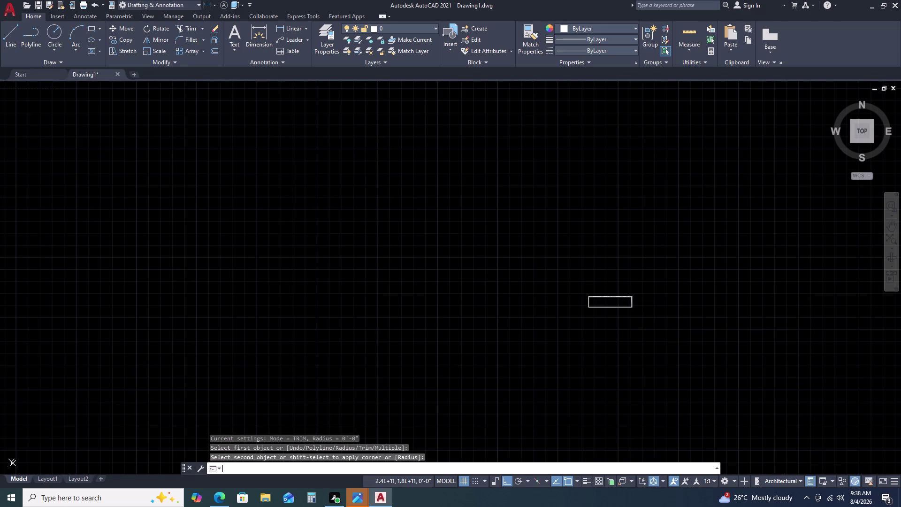
scroll(up, 3)
scroll(down, 3)
scroll(up, 3)
scroll(up, 3)
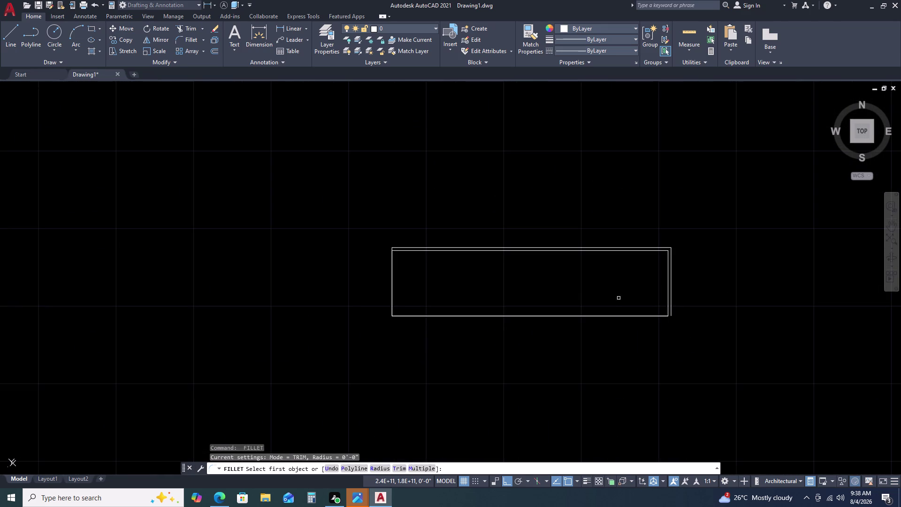
scroll(up, 3)
middle_drag(666, 328, 598, 308)
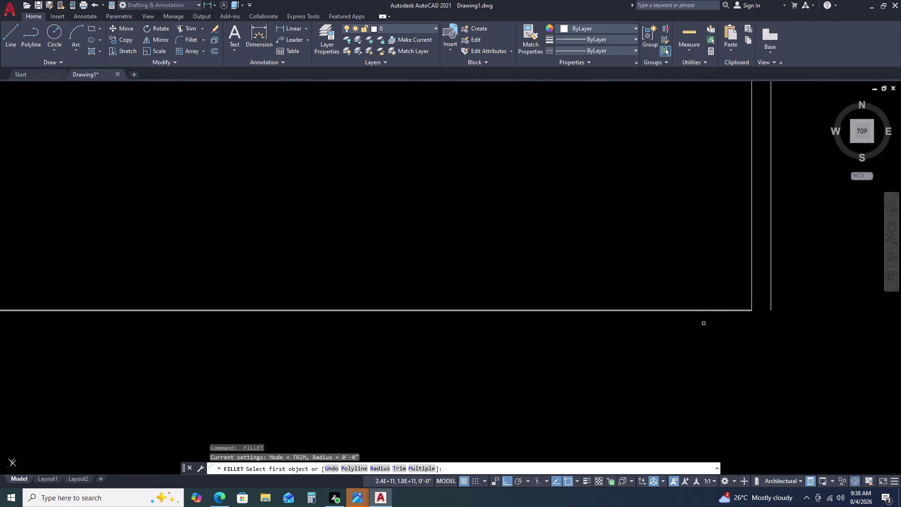
scroll(up, 3)
scroll(up, 3)
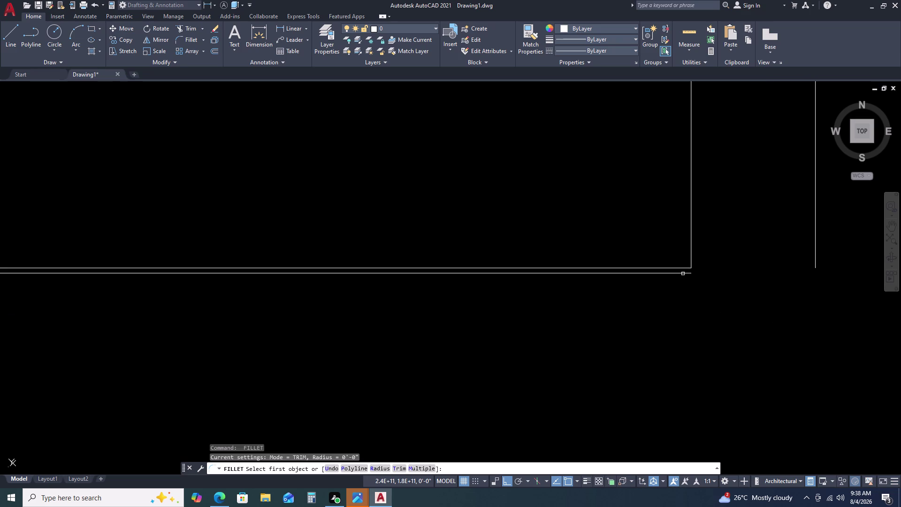
click(682, 273)
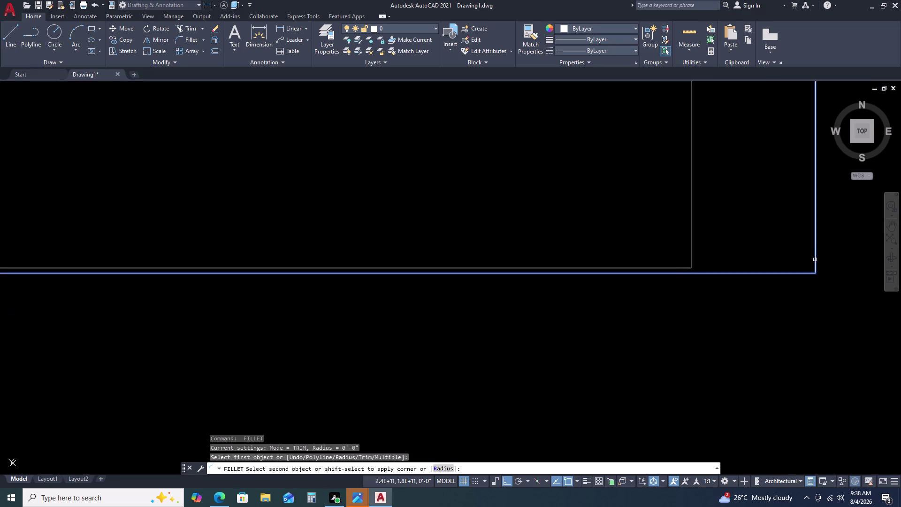
click(815, 259)
scroll(down, 3)
scroll(down, 3)
scroll(up, 3)
scroll(up, 3)
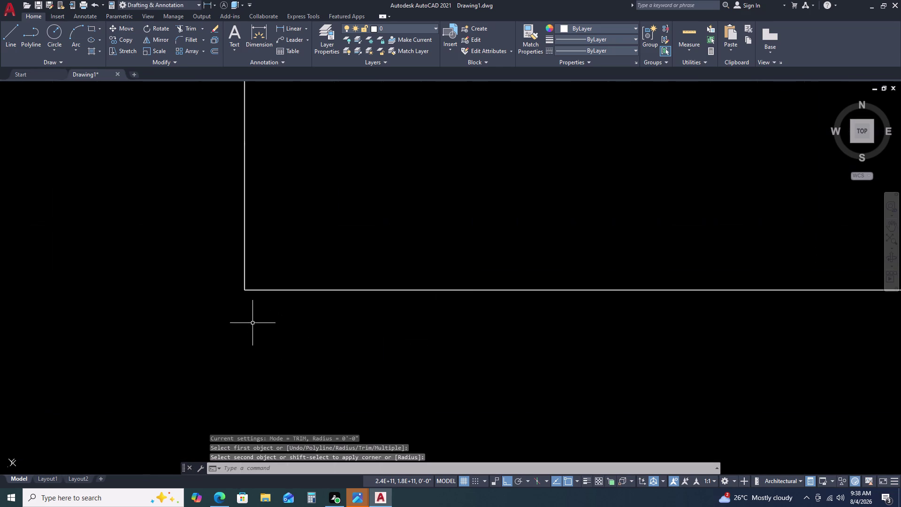
scroll(up, 3)
scroll(up, 3)
Join the outer bottom and left wall lines at the bottom-left corner.
key(space)
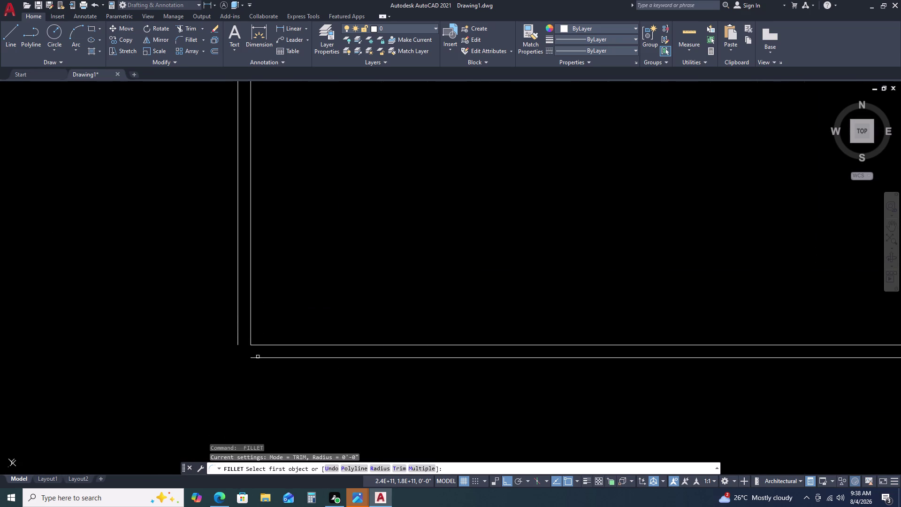
triple_click(258, 358)
key(space)
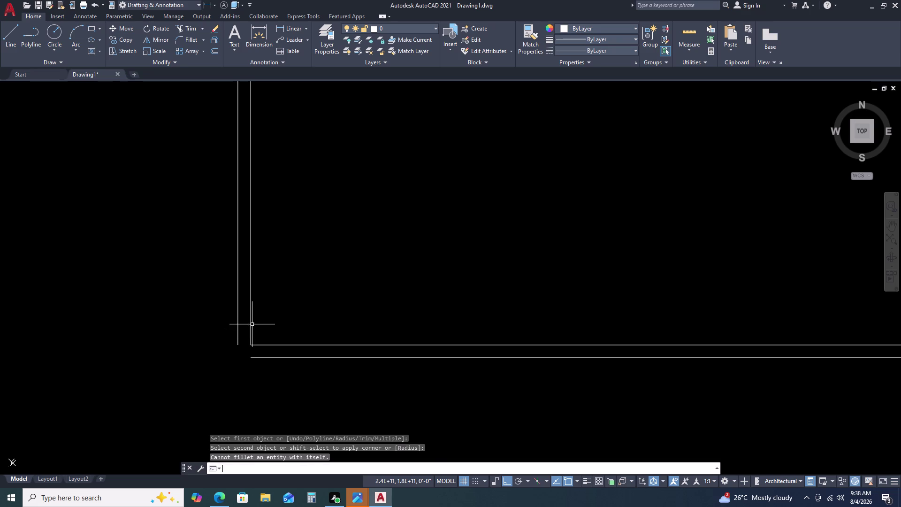
click(262, 356)
double_click(258, 358)
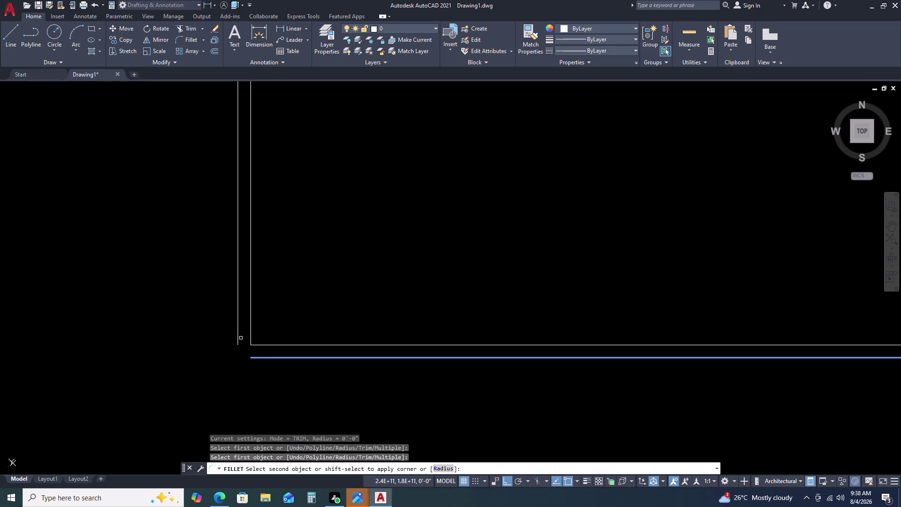
click(238, 339)
scroll(down, 3)
scroll(down, 3)
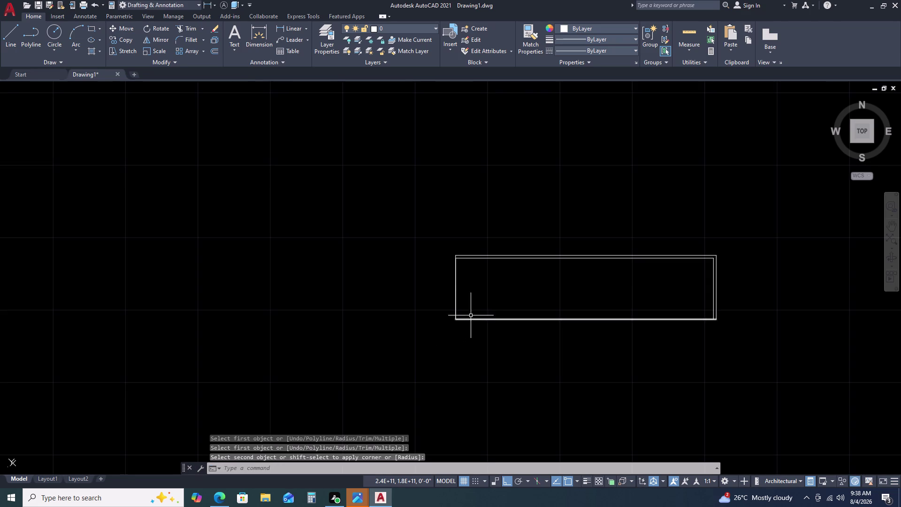
scroll(up, 3)
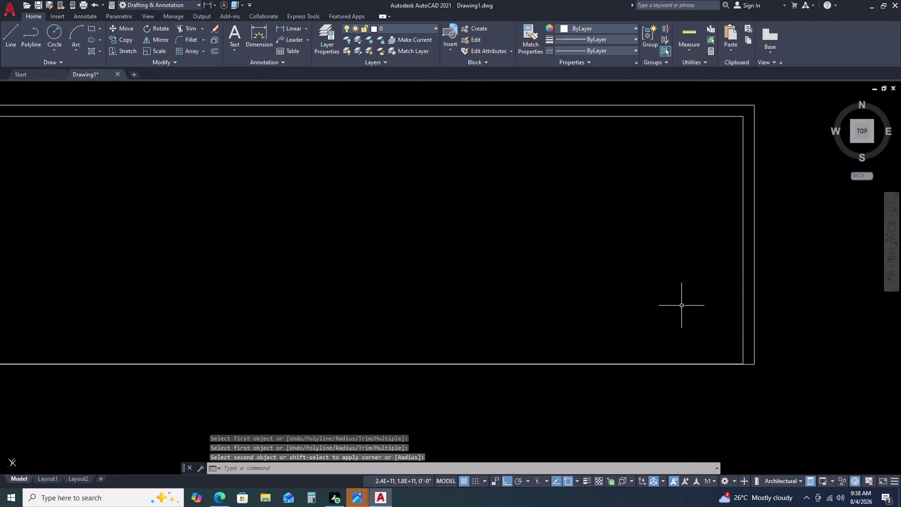
Zoom and pan to fit the whole wall plan in view.
middle_drag(682, 305, 625, 322)
middle_click(625, 321)
middle_click(625, 321)
middle_click(624, 321)
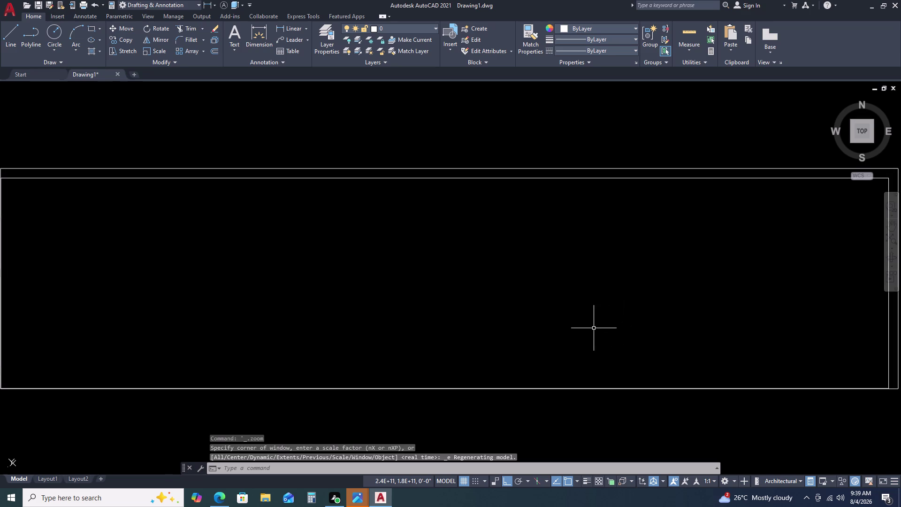
middle_click(591, 328)
middle_drag(568, 330, 551, 332)
middle_click(534, 332)
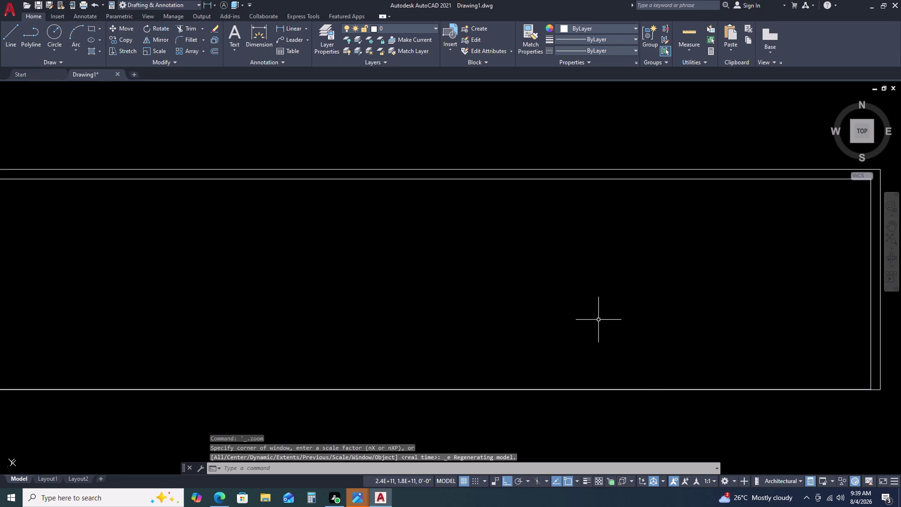